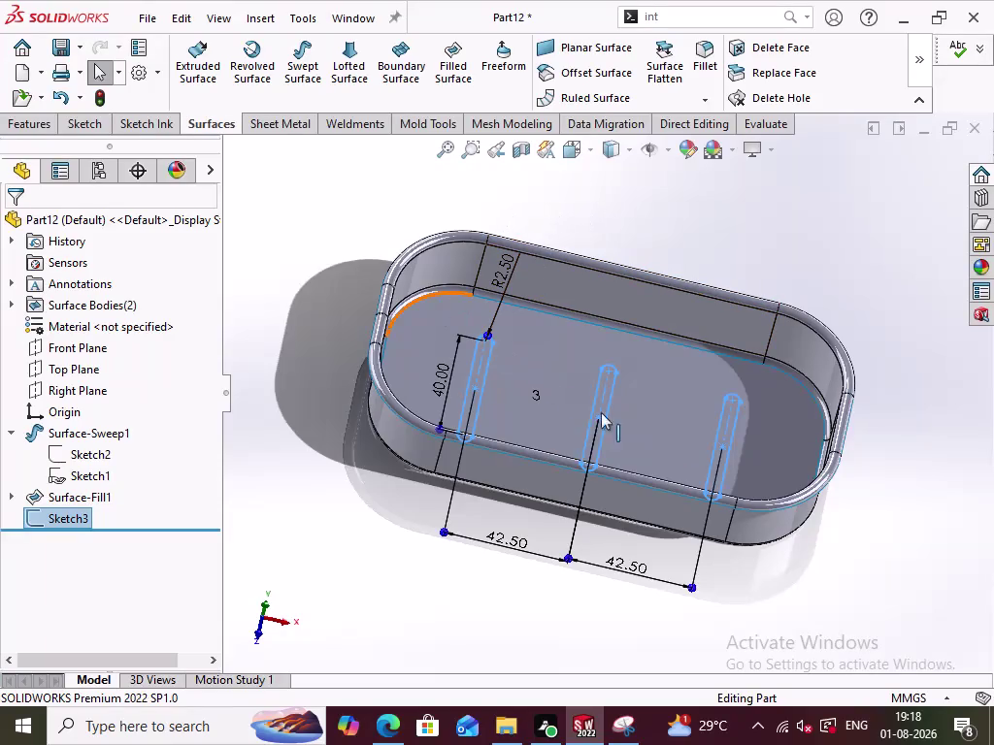
Knit the swept tray wall and the filled bottom into one surface.
click(922, 67)
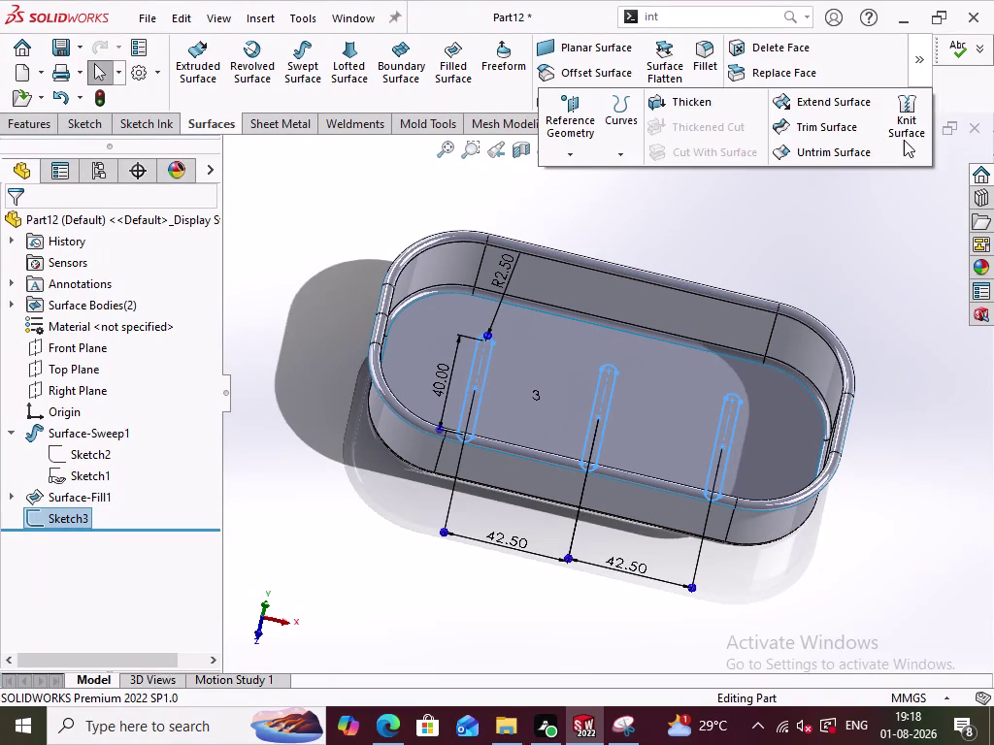
click(905, 134)
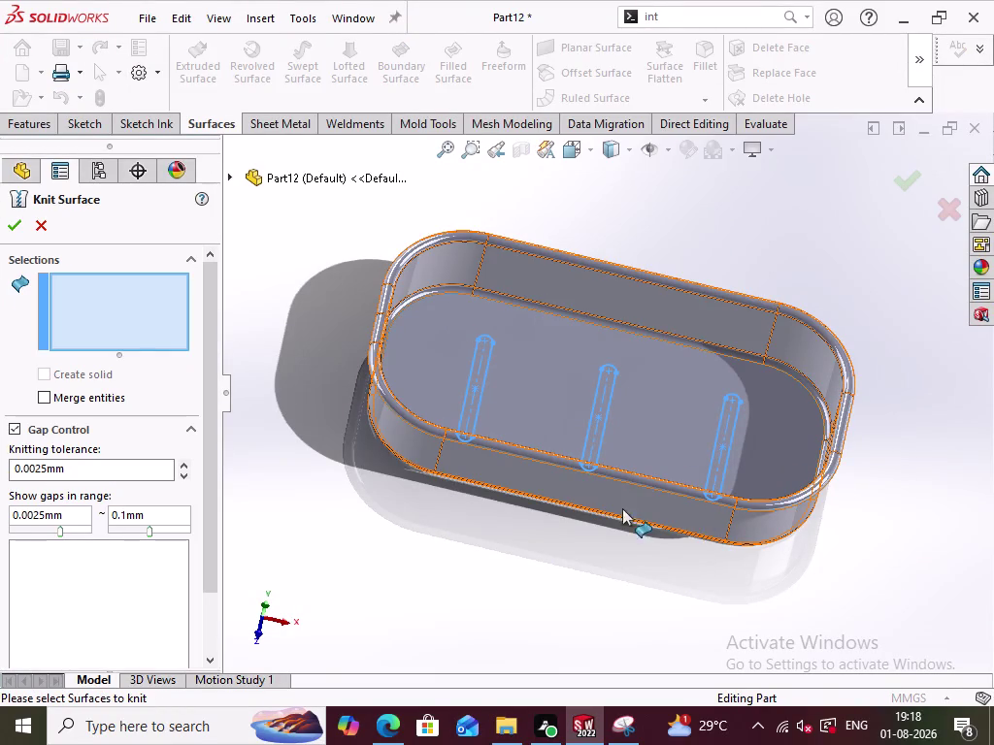
click(596, 501)
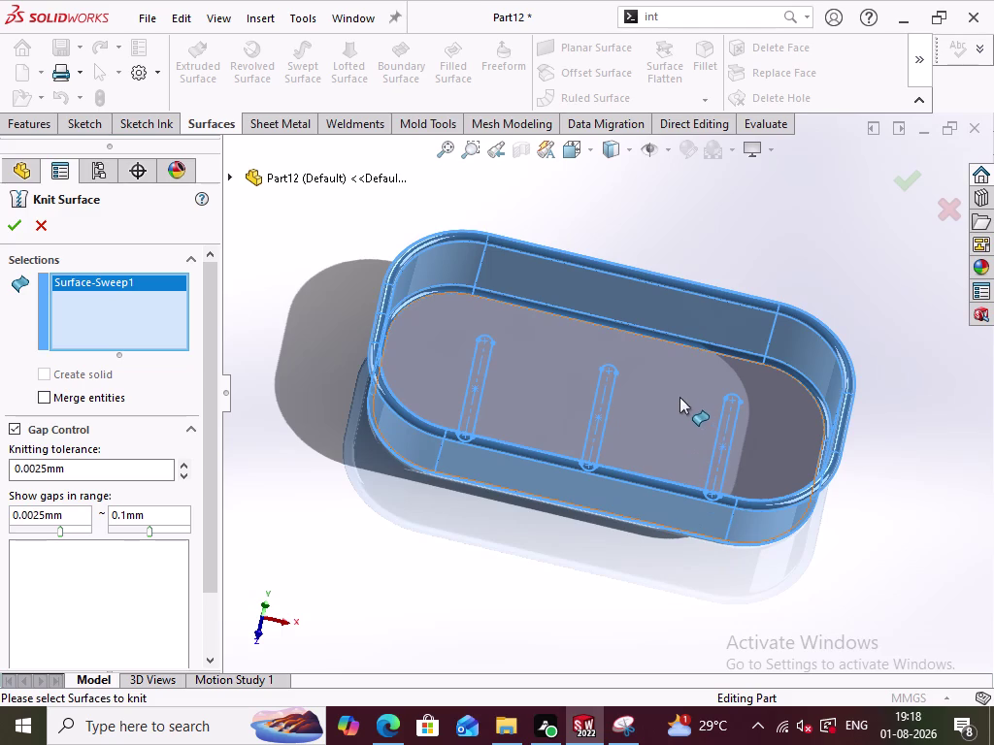
click(677, 397)
middle_drag(819, 533, 788, 459)
scroll(up, 3)
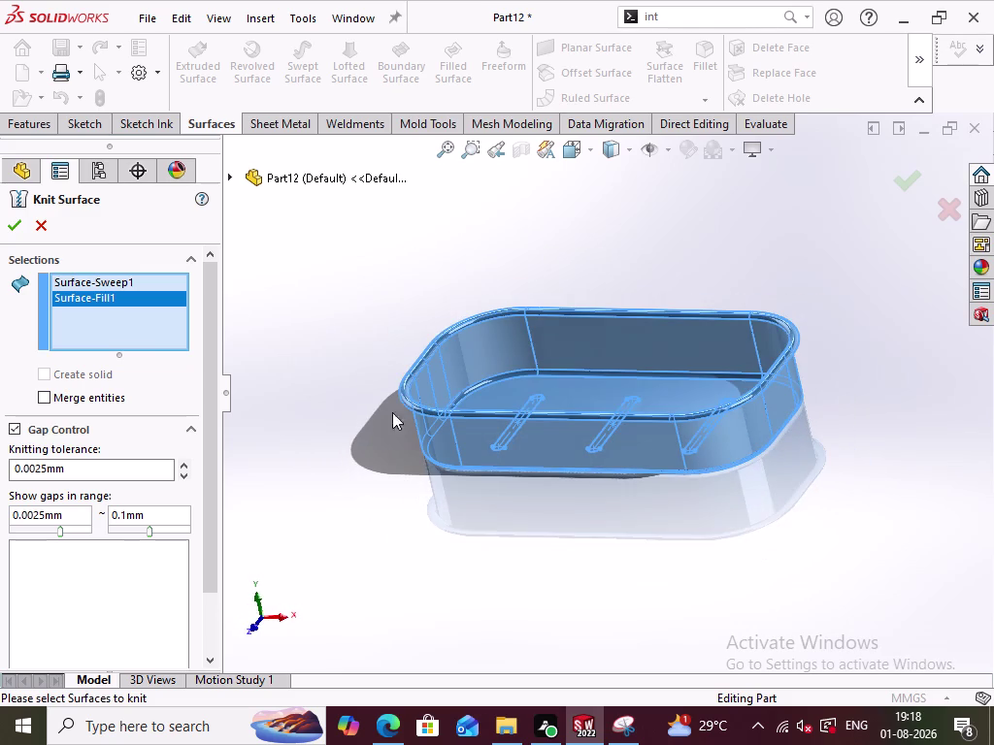
click(14, 230)
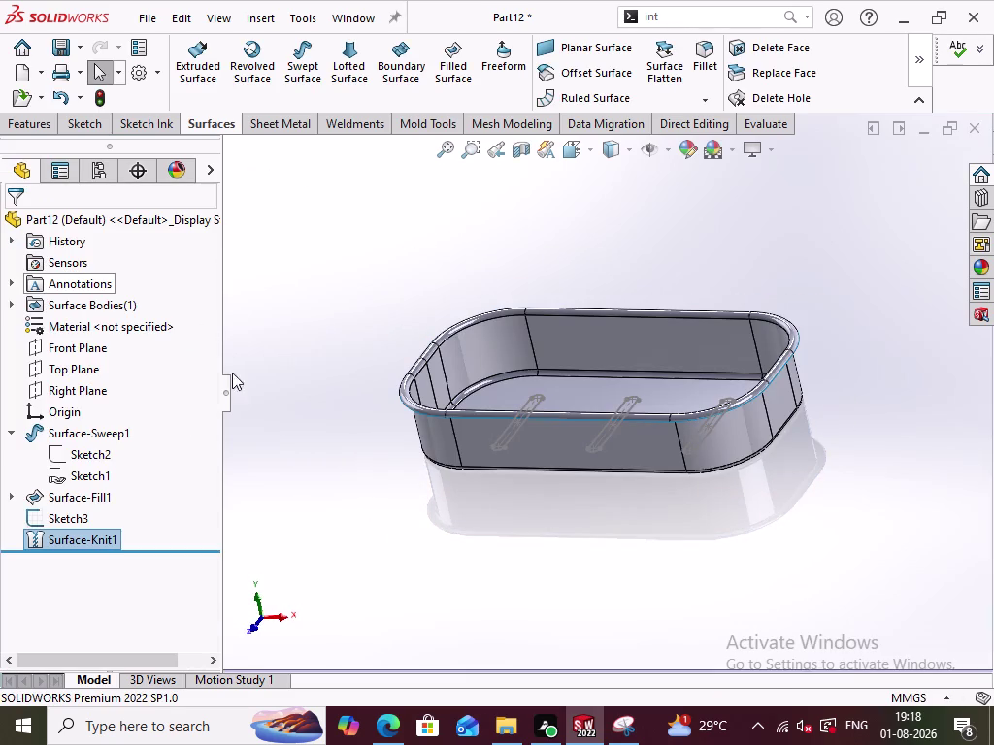
Pick the tray bottom edge, knitted surface and slot sketch, then bring up Untrim Surface.
click(242, 402)
middle_drag(303, 422, 338, 537)
click(925, 67)
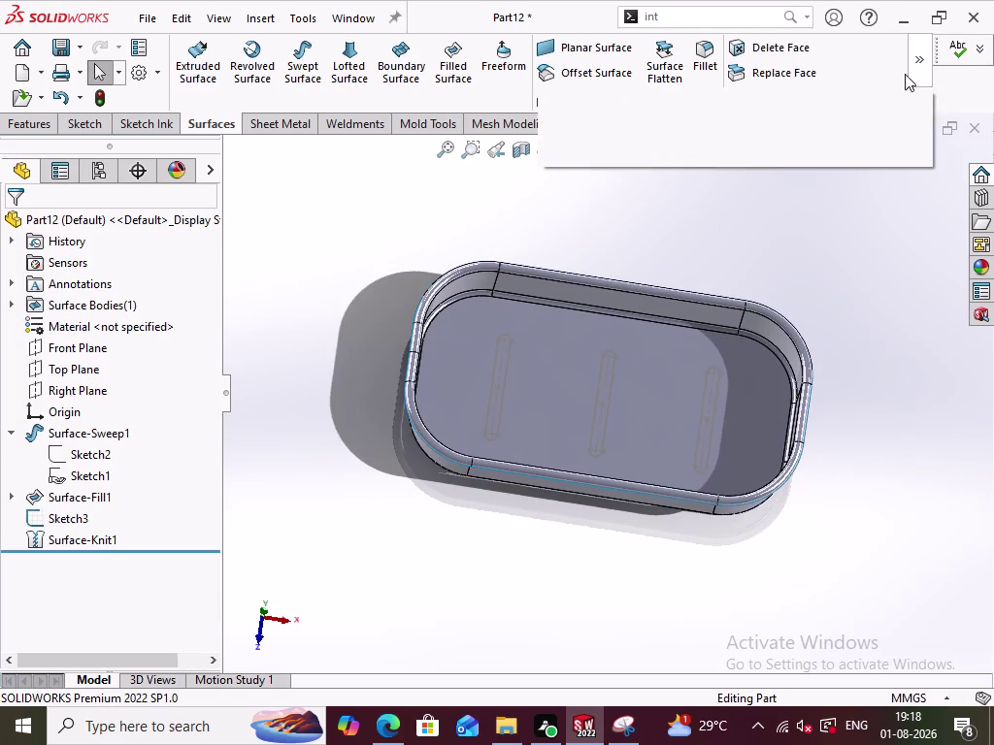
click(797, 211)
click(716, 390)
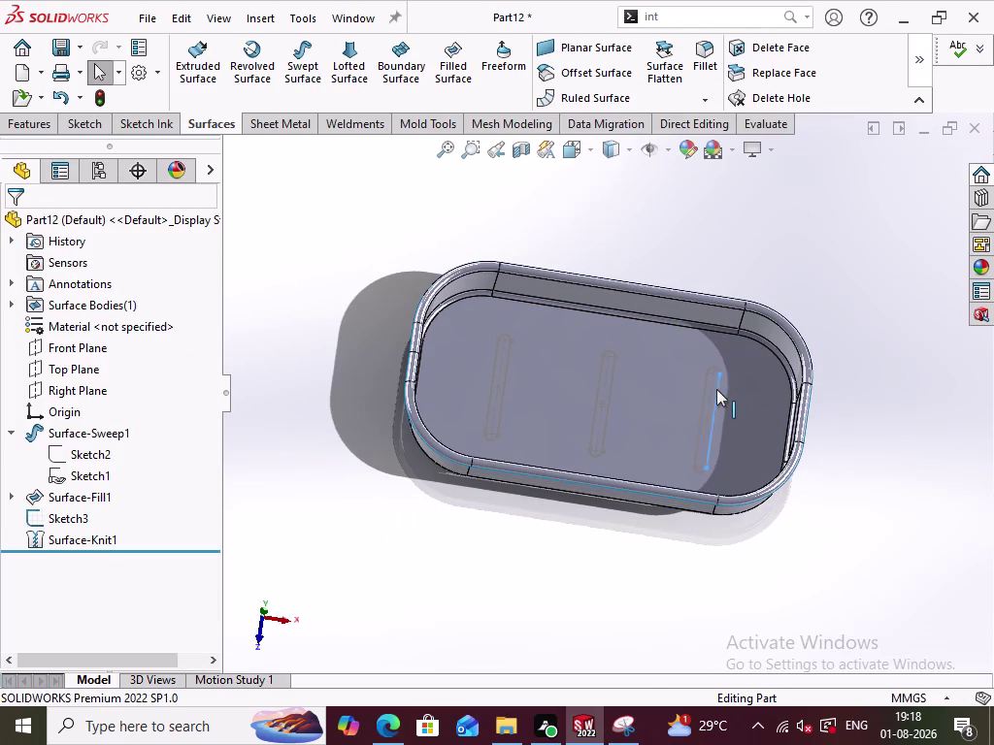
click(812, 179)
drag(848, 467, 422, 339)
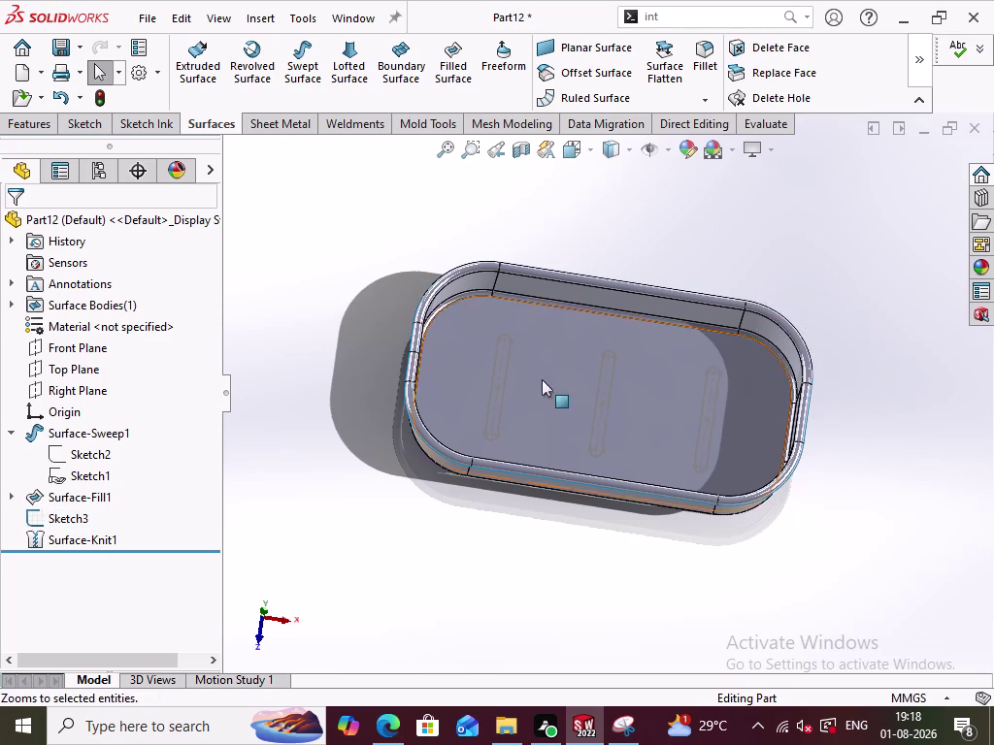
drag(817, 572, 346, 221)
click(816, 287)
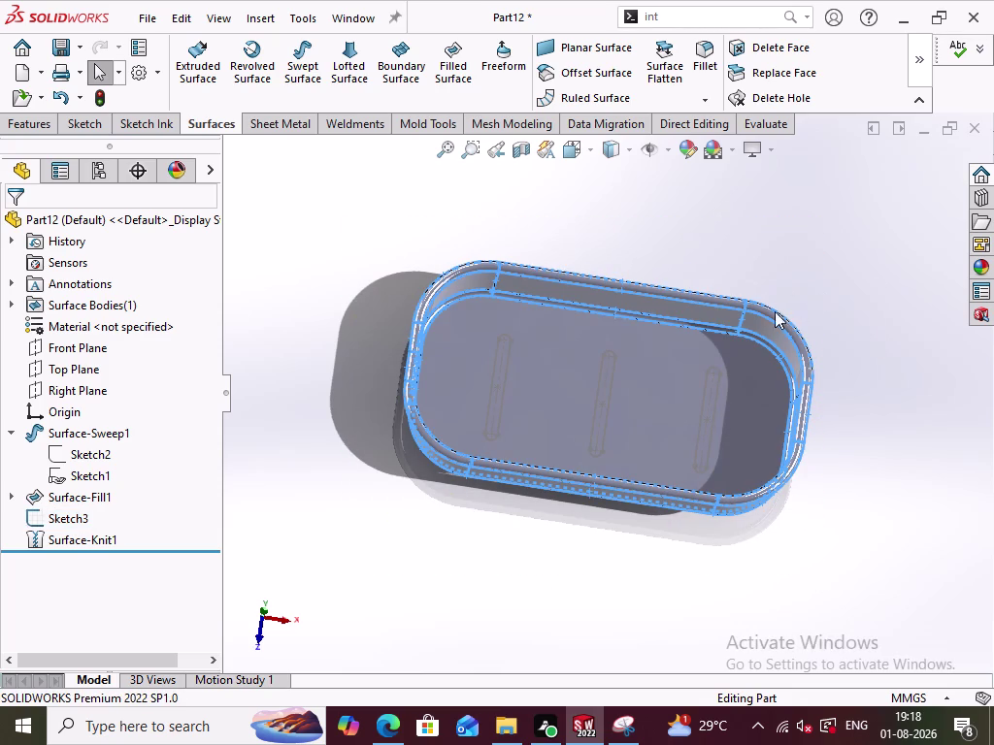
click(71, 514)
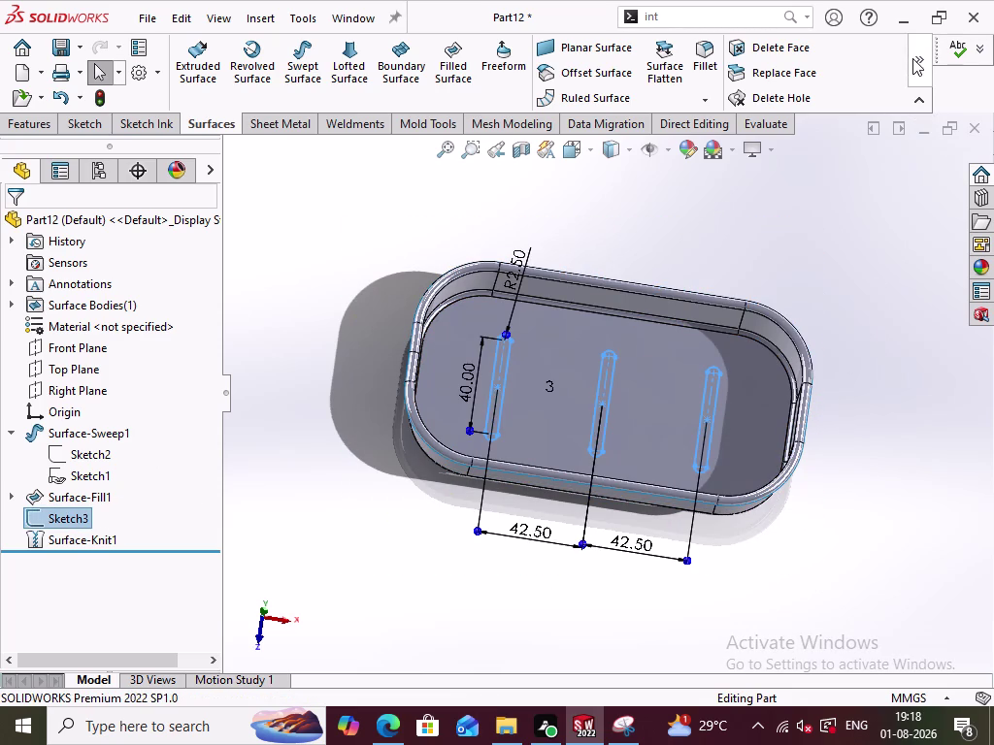
click(913, 58)
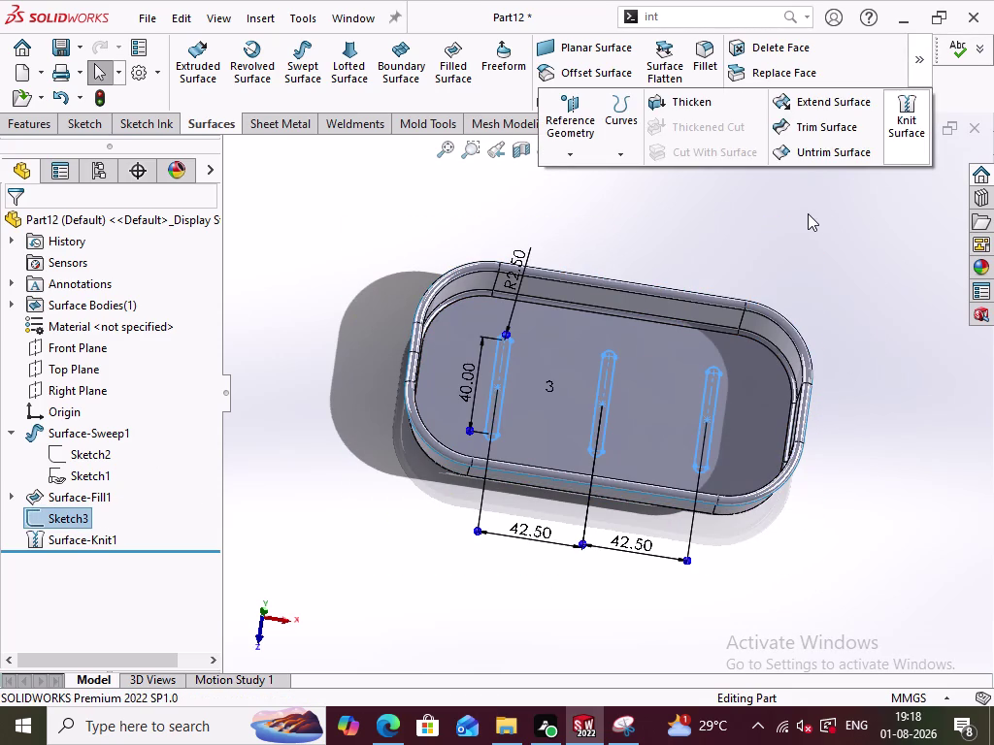
click(830, 156)
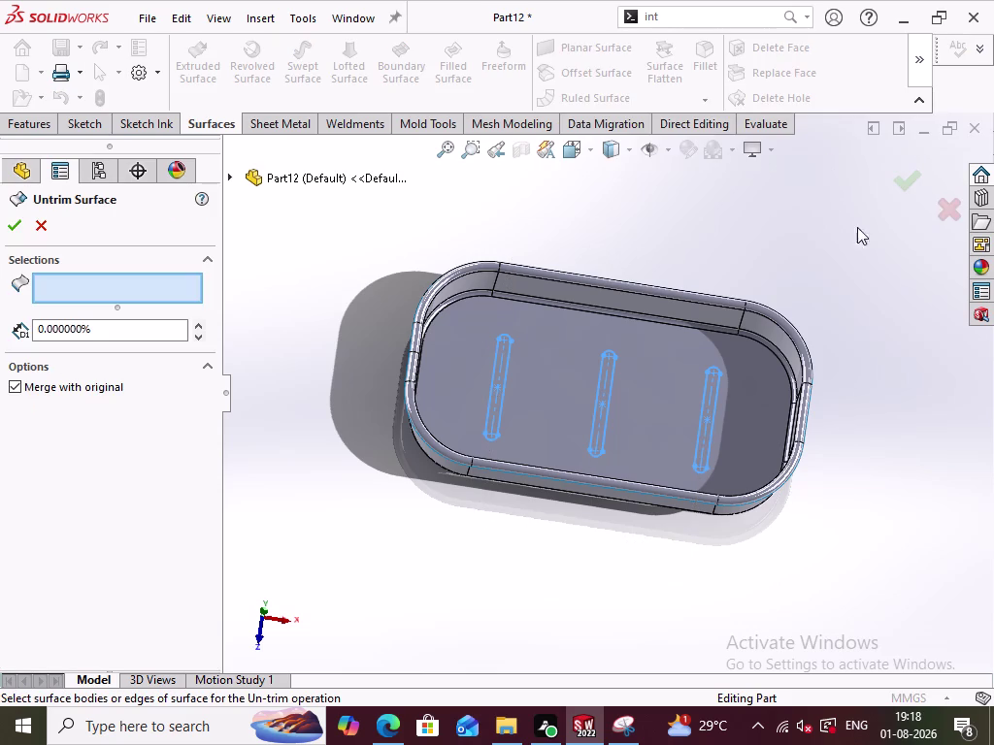
Pick the tray bottom face for untrimming, then cancel Untrim Surface.
middle_drag(842, 425, 802, 472)
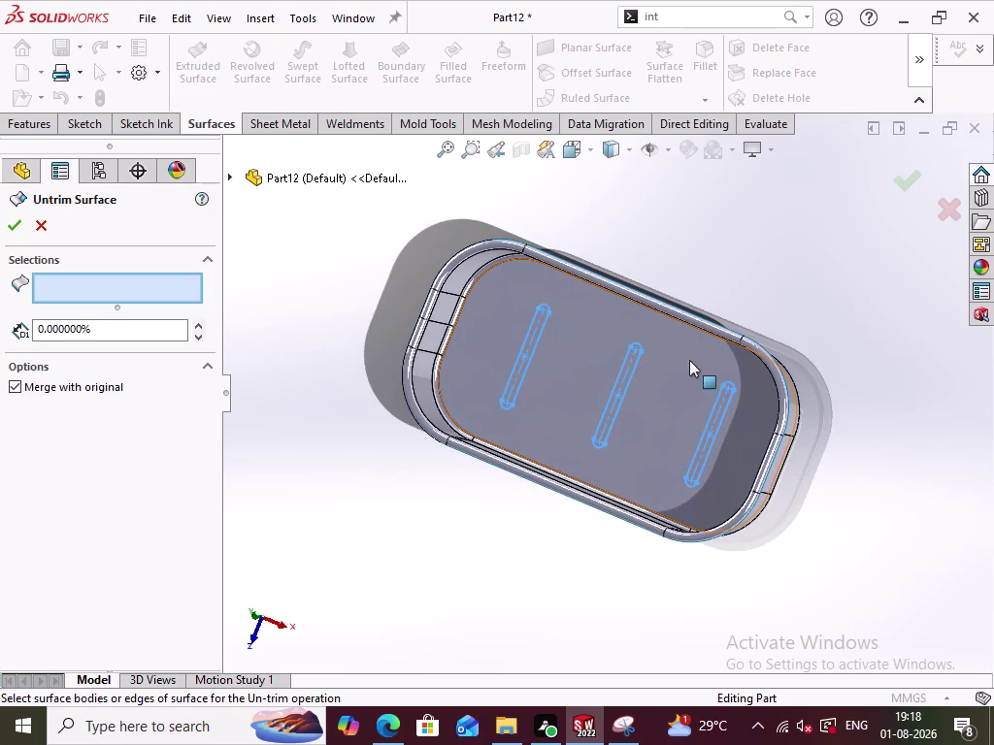
click(669, 375)
middle_drag(874, 381, 652, 377)
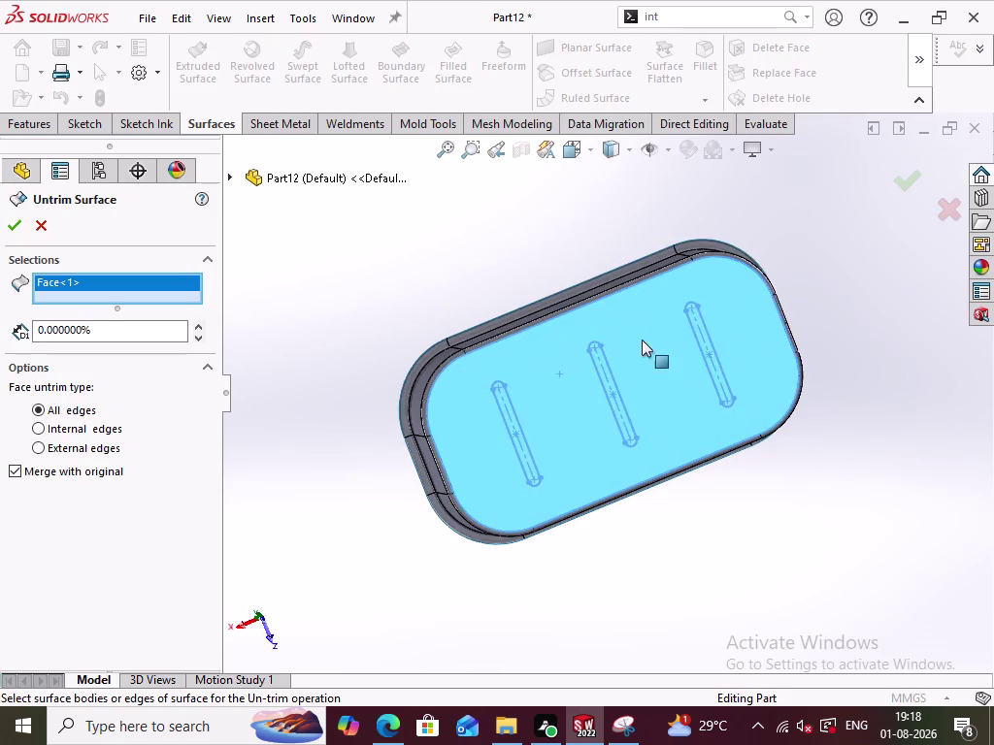
middle_drag(647, 316, 873, 322)
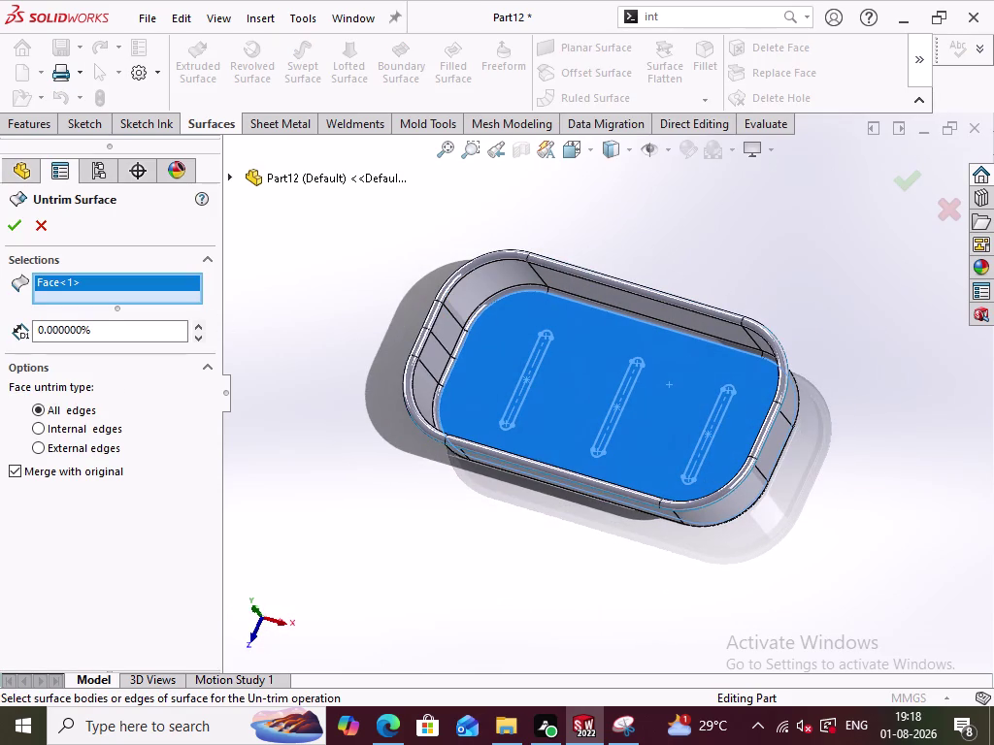
click(38, 216)
Delete the Surface-Knit1 feature from the FeatureManager tree.
click(349, 423)
middle_drag(354, 428, 366, 394)
scroll(up, 3)
right_click(93, 540)
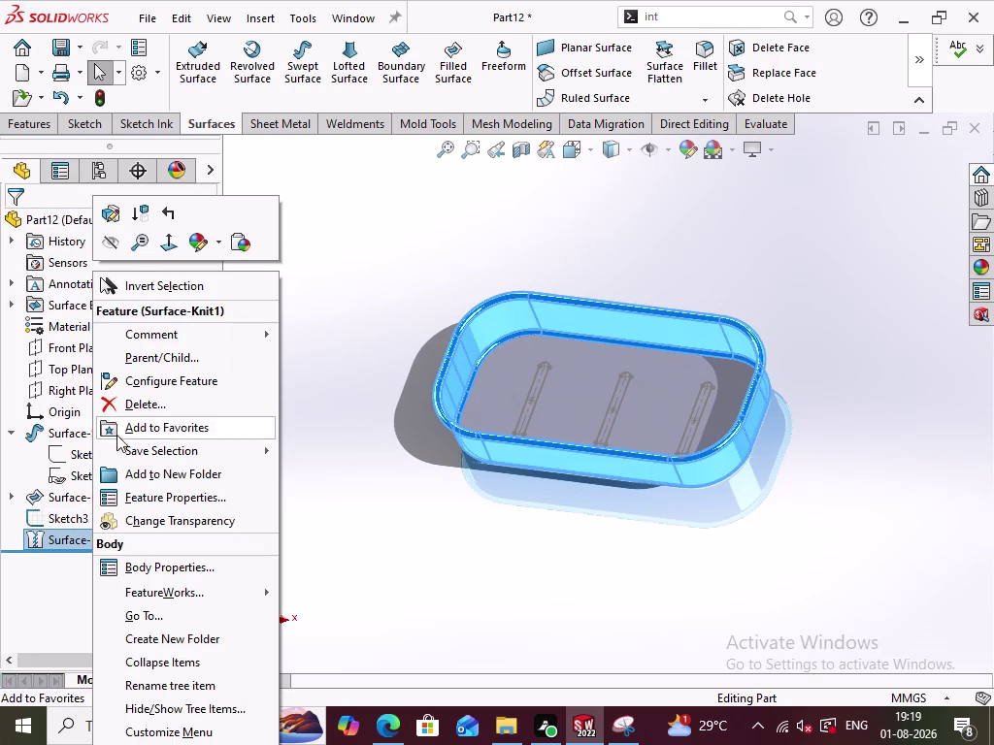
click(152, 404)
Confirm the knit deletion and inspect the two separate tray surfaces.
click(760, 176)
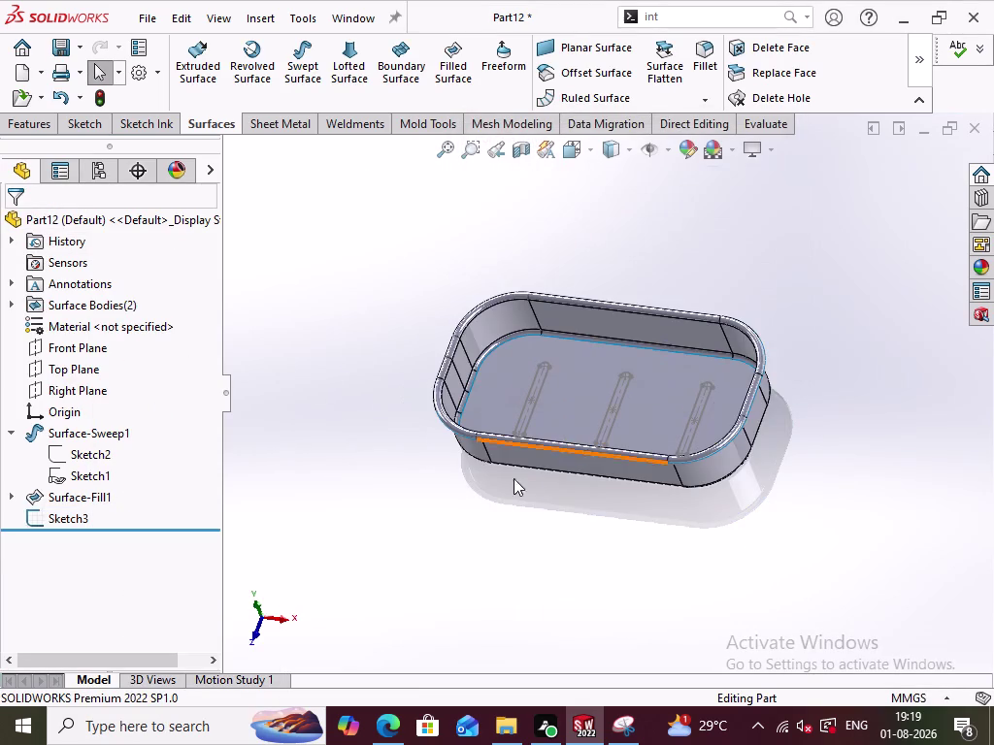
middle_drag(426, 543, 459, 551)
click(358, 492)
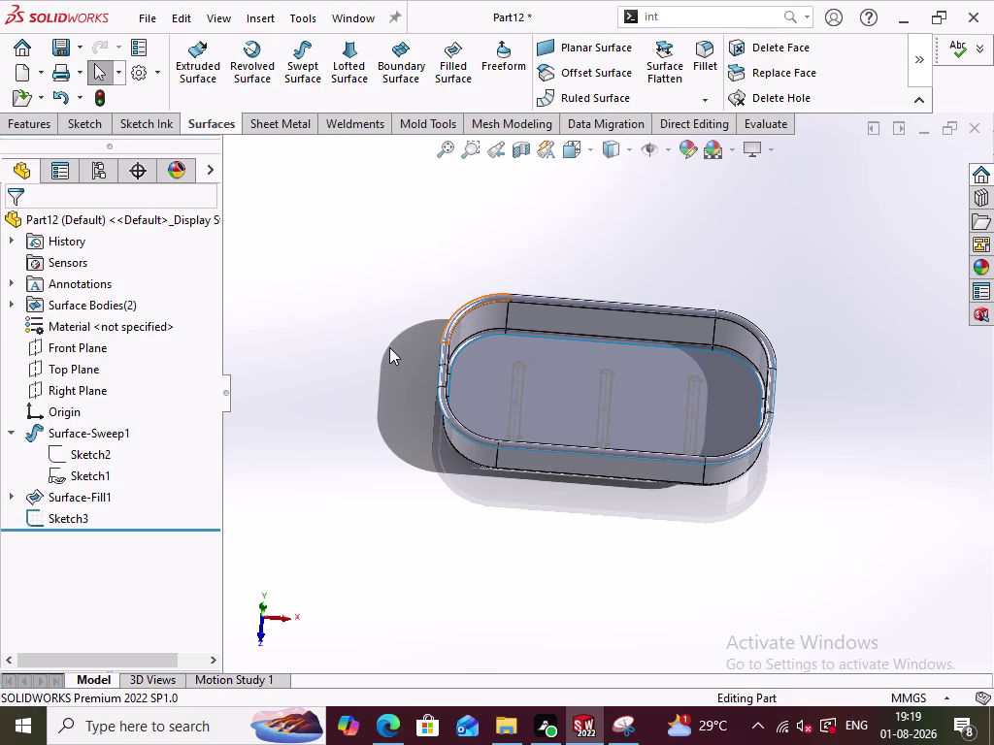
click(420, 500)
middle_drag(463, 497, 530, 470)
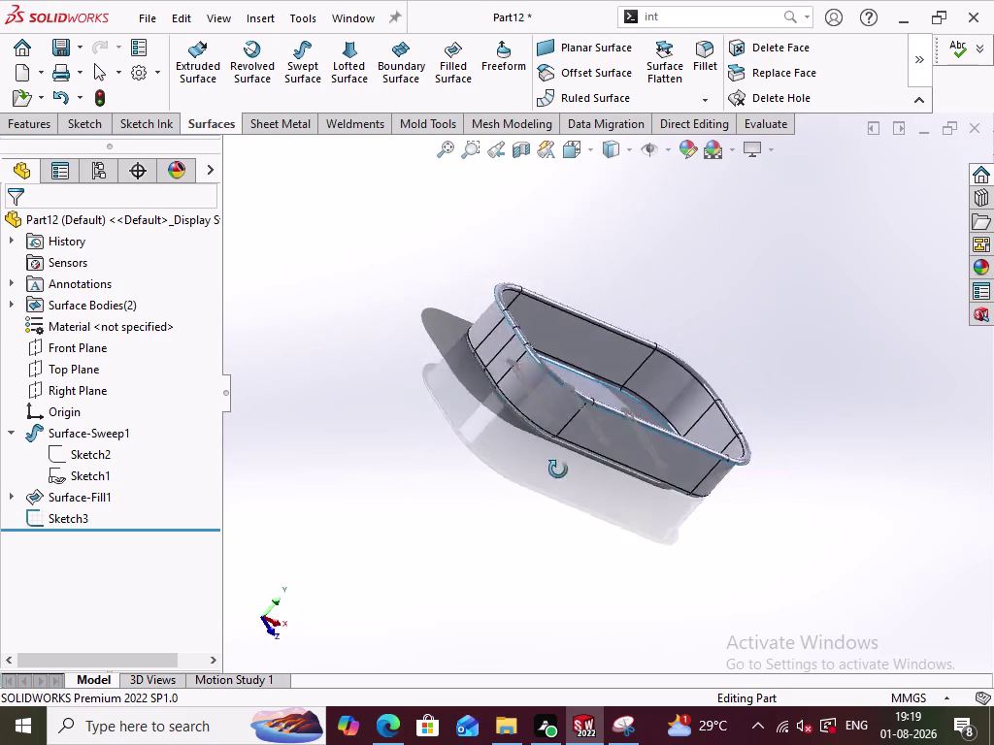
middle_drag(530, 470, 490, 510)
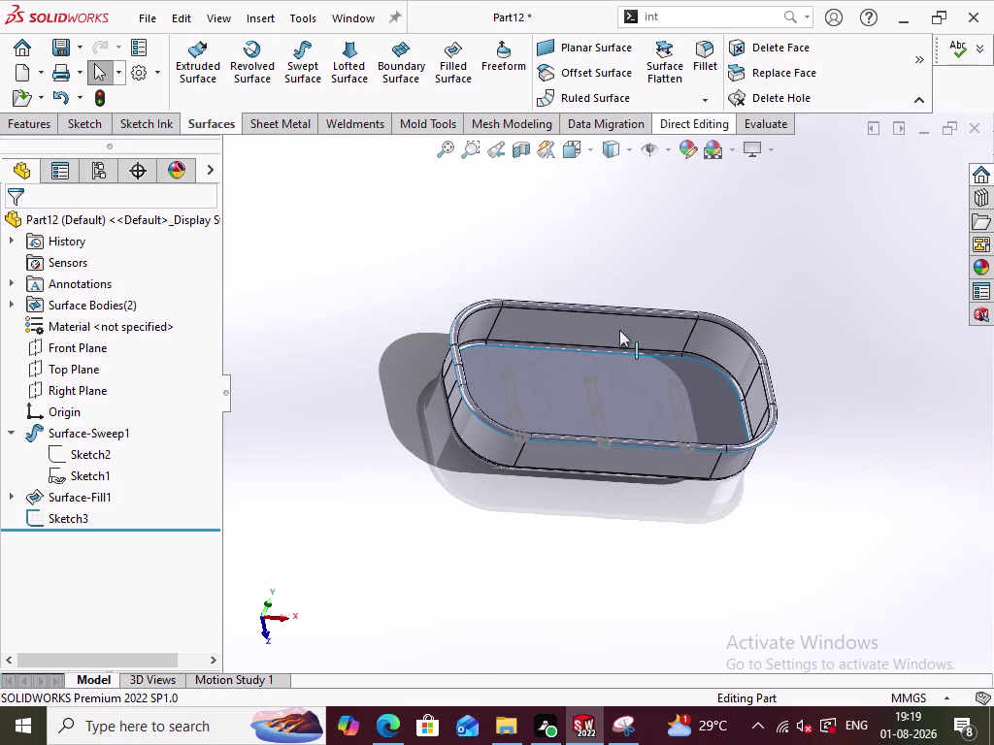
scroll(down, 3)
middle_drag(605, 363, 591, 385)
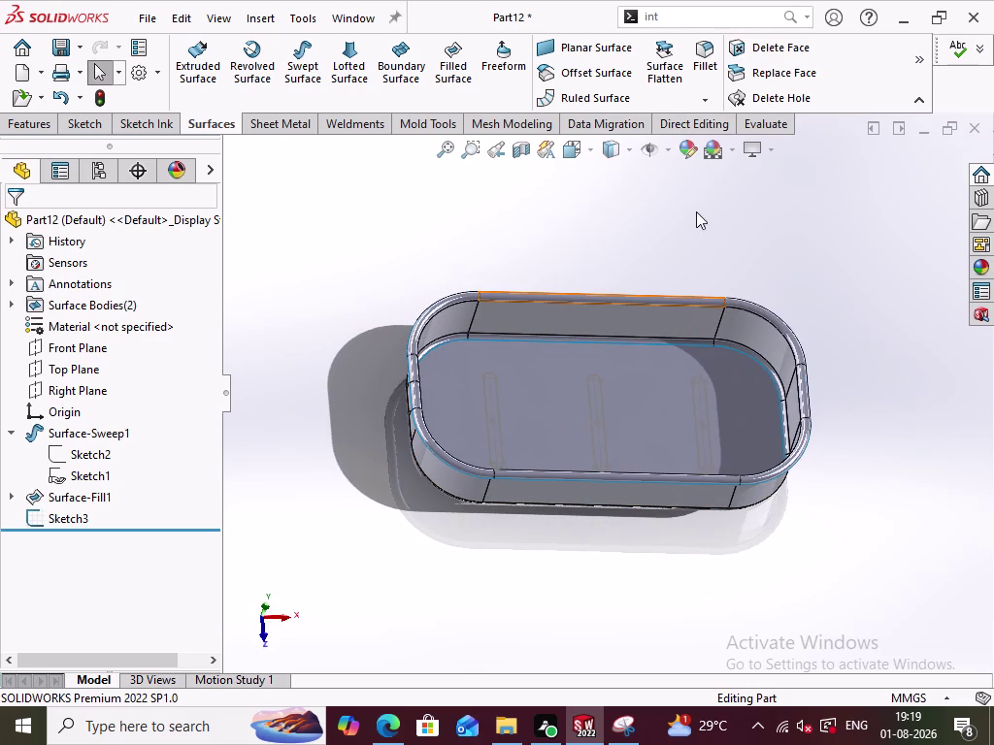
Undo the deletion with Ctrl+Z to restore Surface-Knit1.
double_click(922, 56)
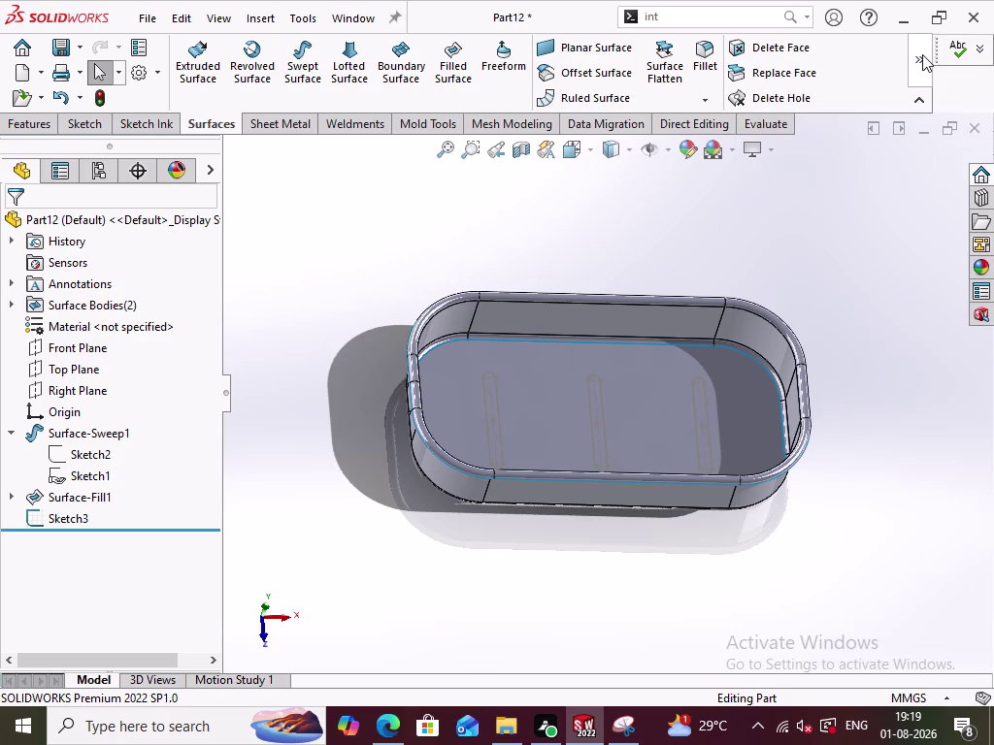
double_click(923, 54)
click(916, 96)
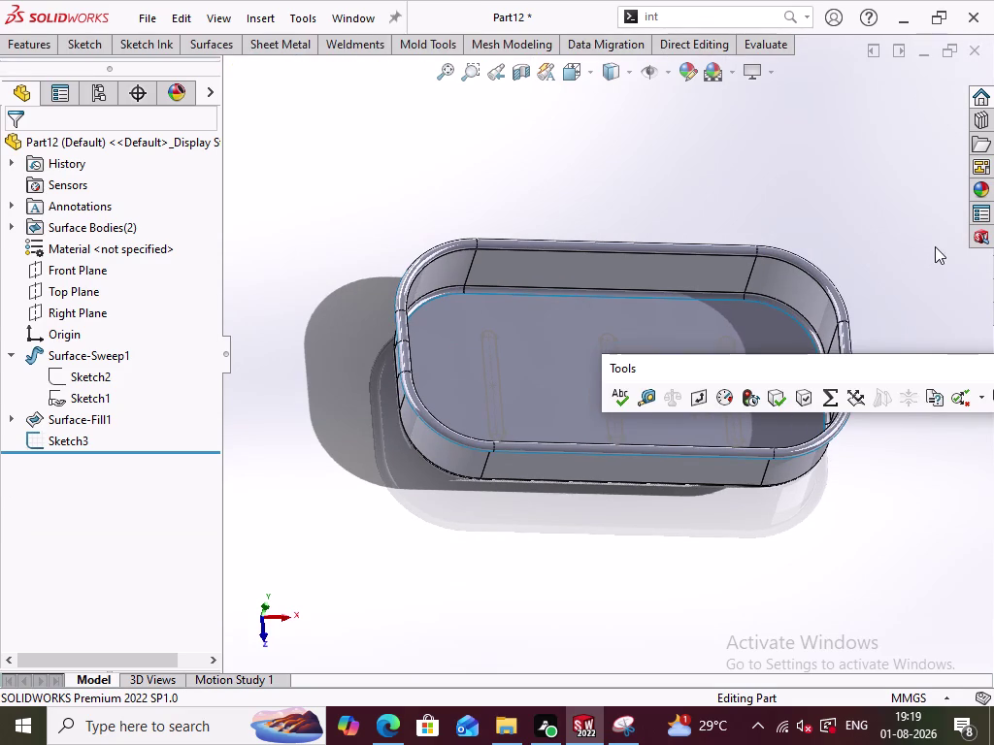
key(ctrl+z)
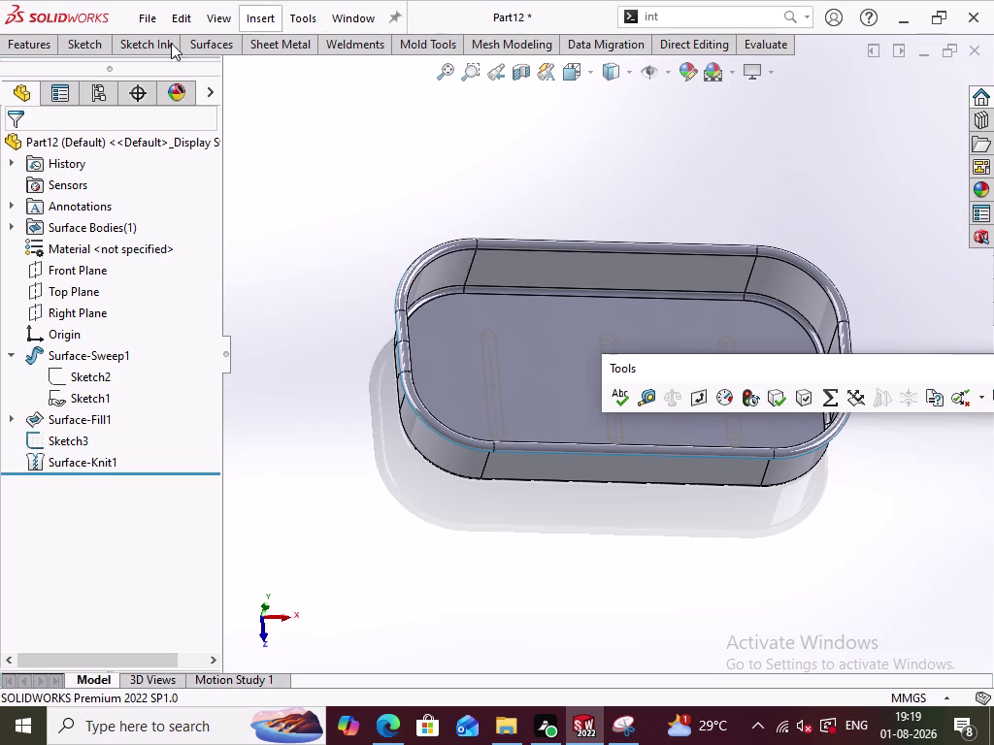
click(200, 42)
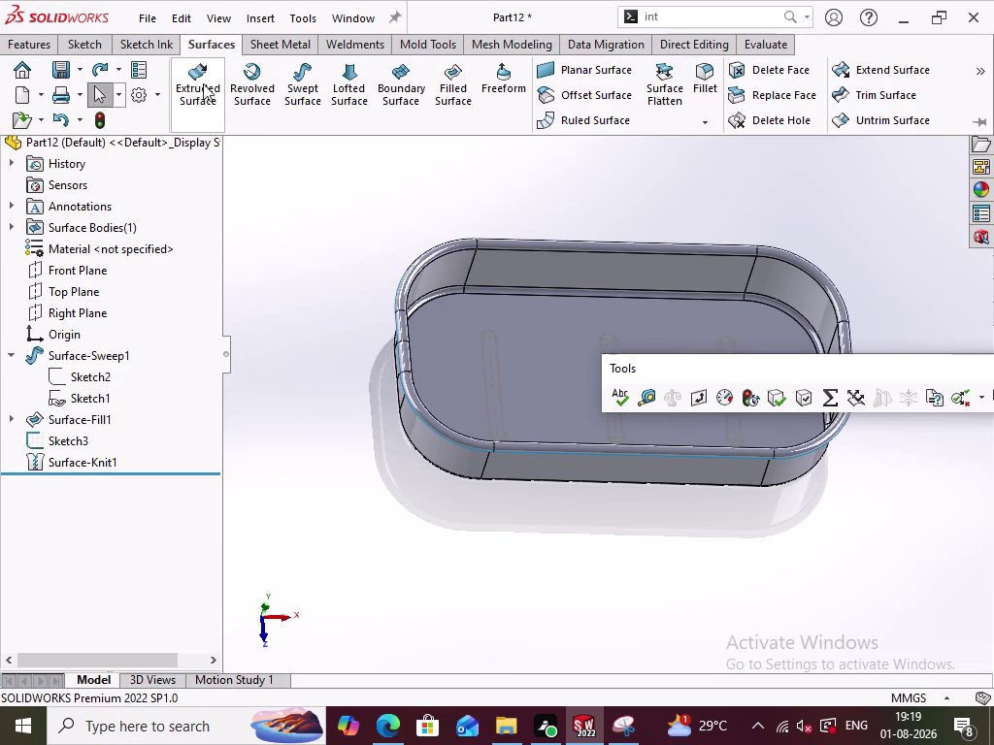
Start a second Knit Surface on the knitted tray, then cancel it unchanged.
click(982, 62)
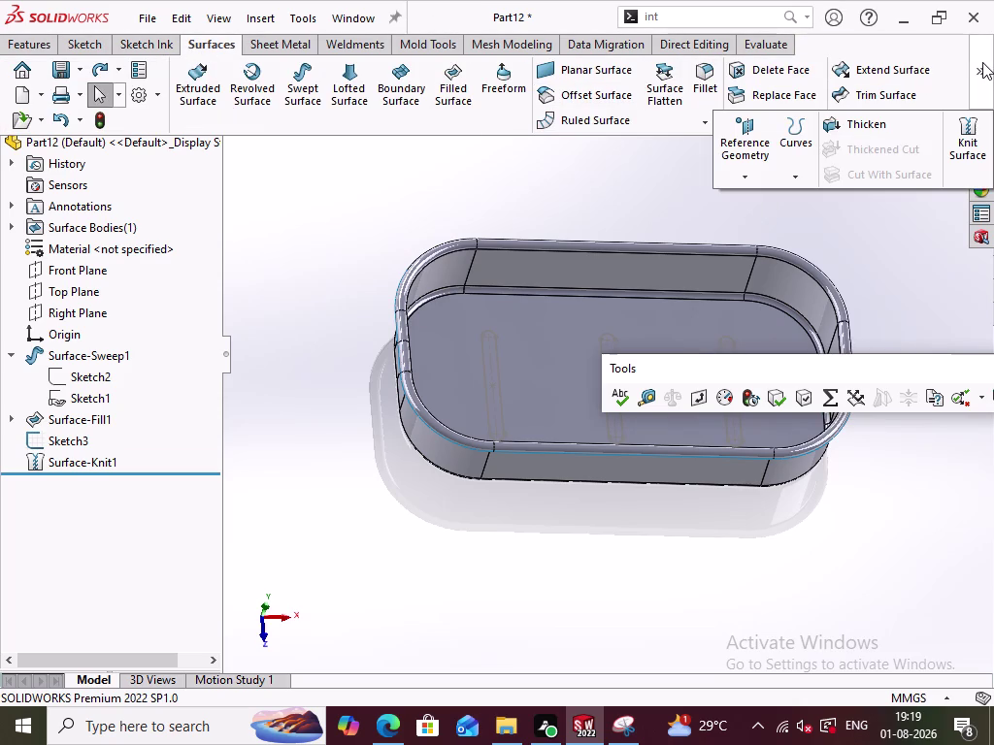
click(958, 140)
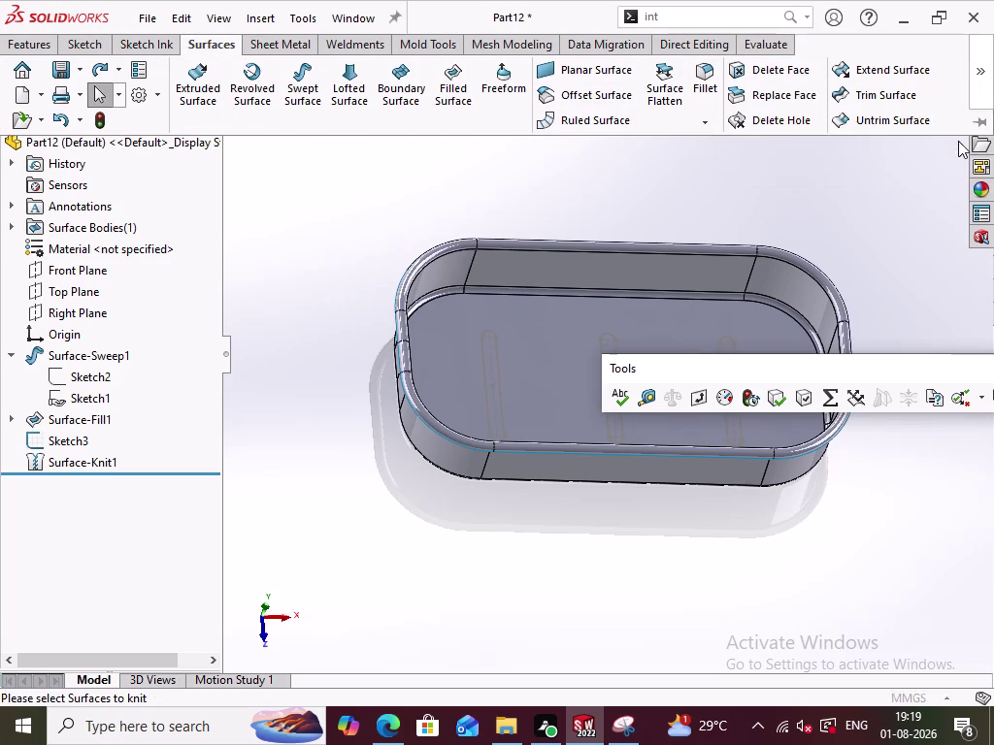
scroll(down, 3)
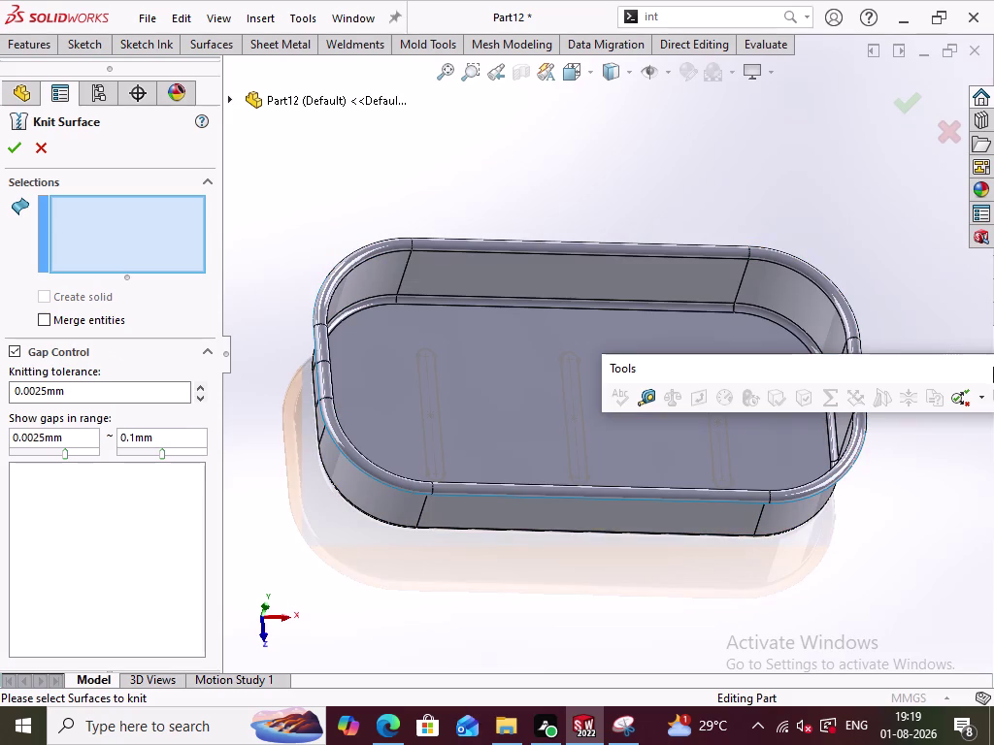
middle_drag(718, 324, 699, 269)
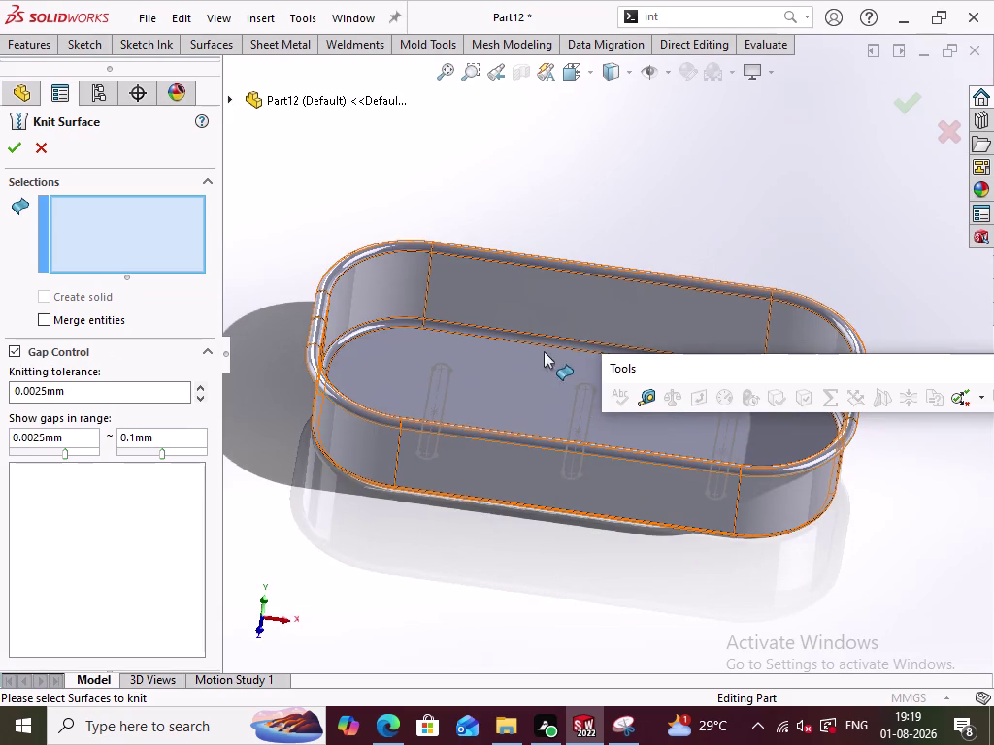
click(544, 351)
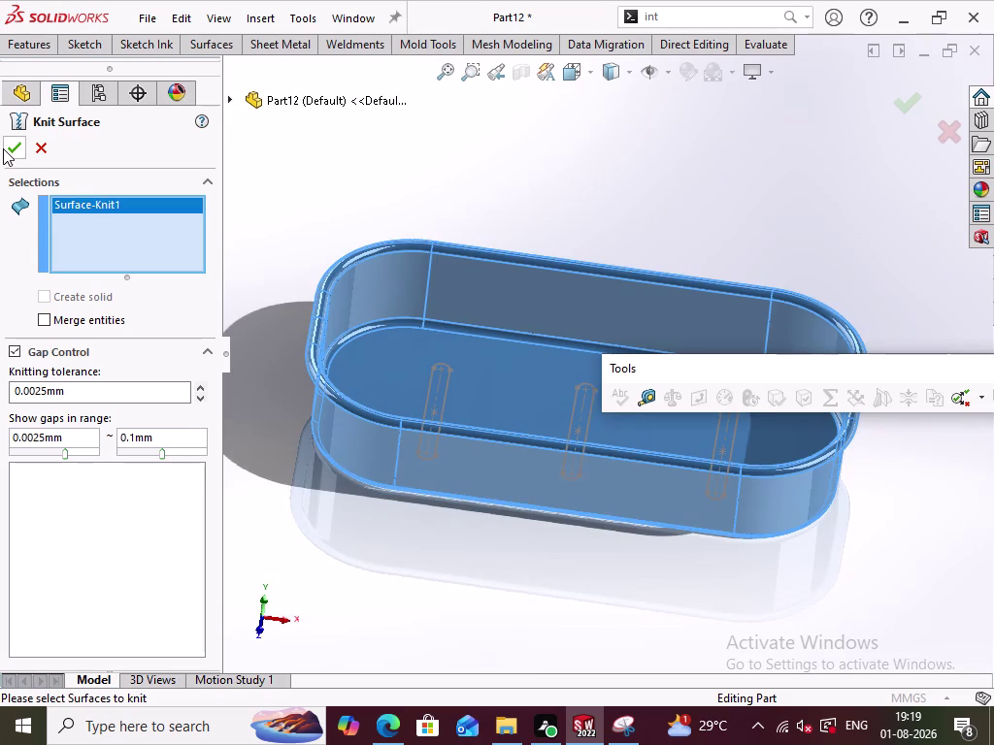
click(4, 147)
click(40, 150)
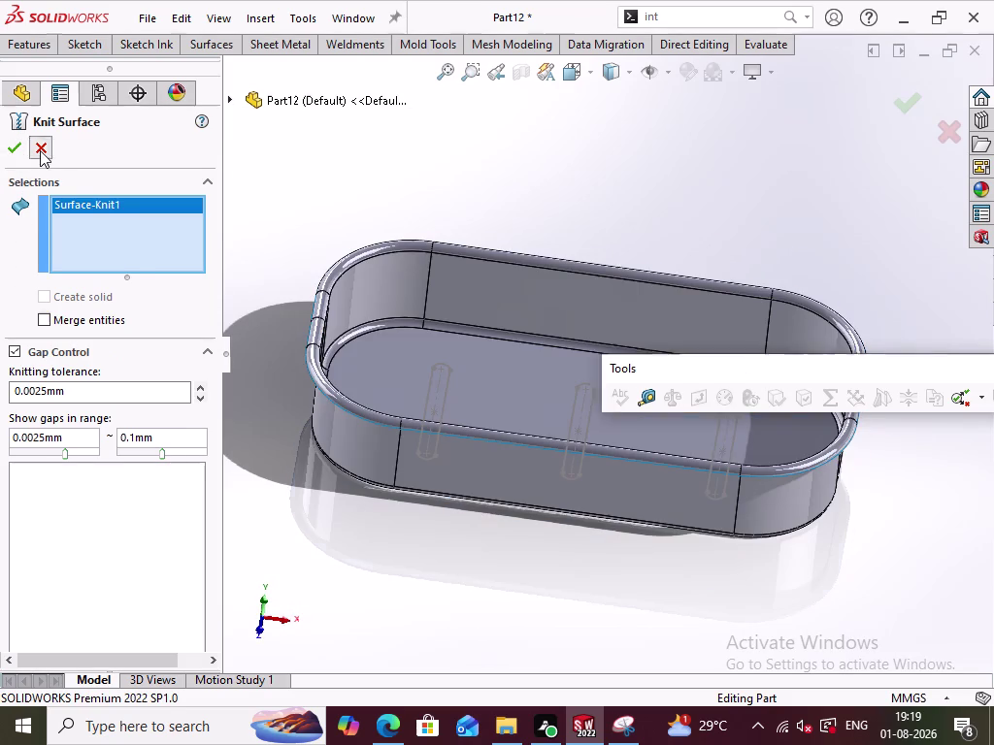
middle_drag(512, 199, 514, 253)
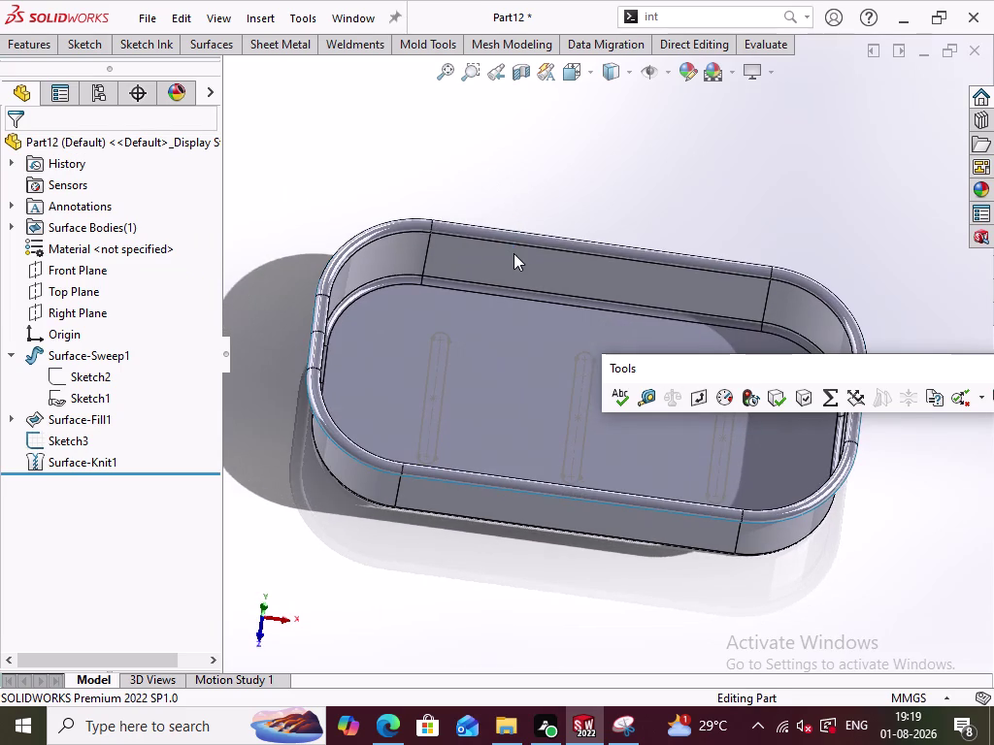
click(196, 44)
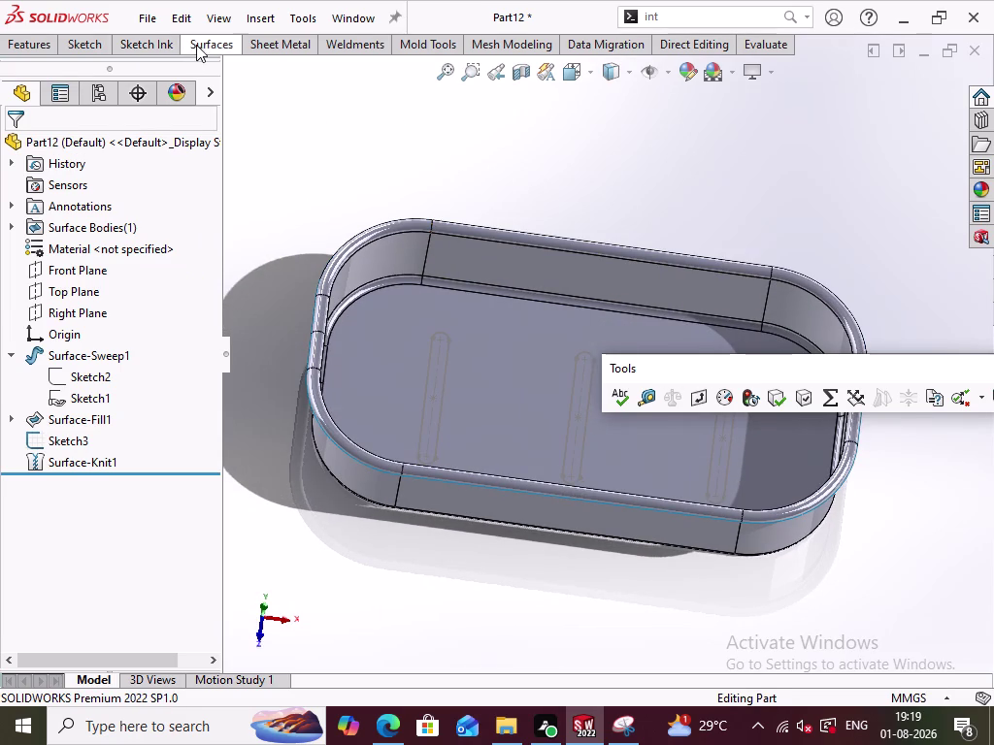
scroll(down, 3)
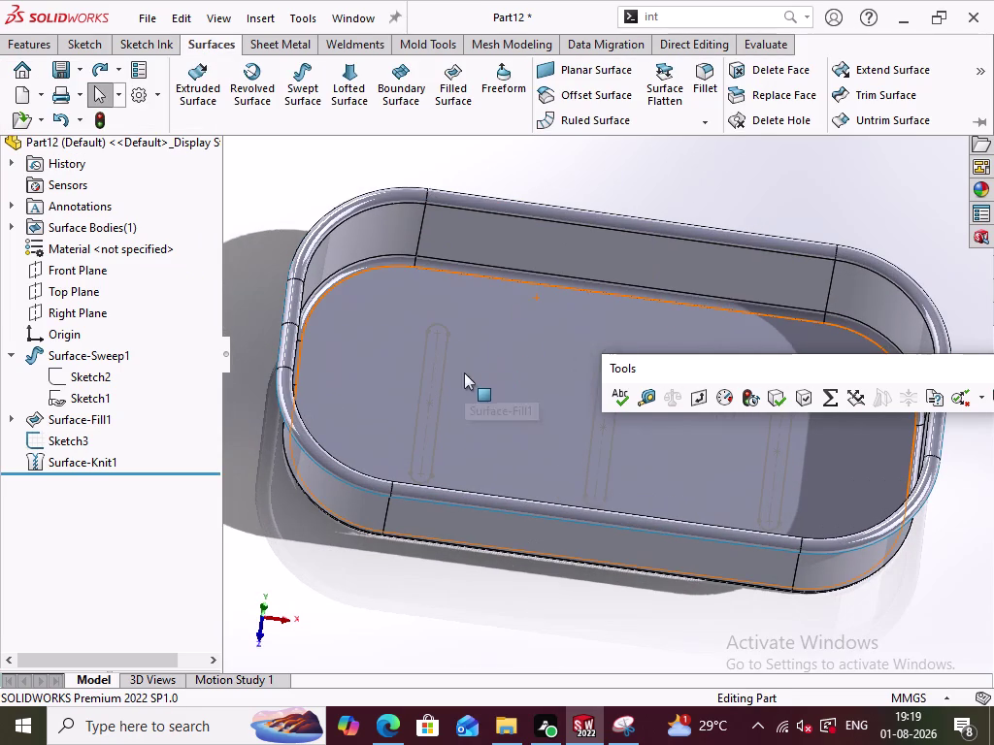
click(780, 121)
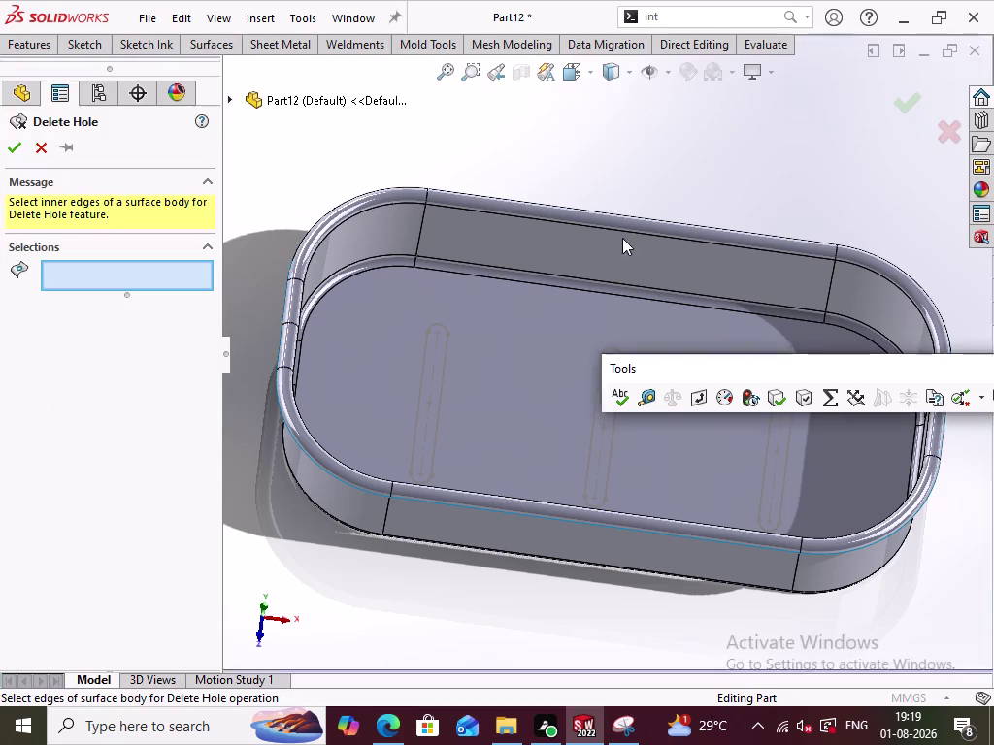
click(441, 376)
click(440, 380)
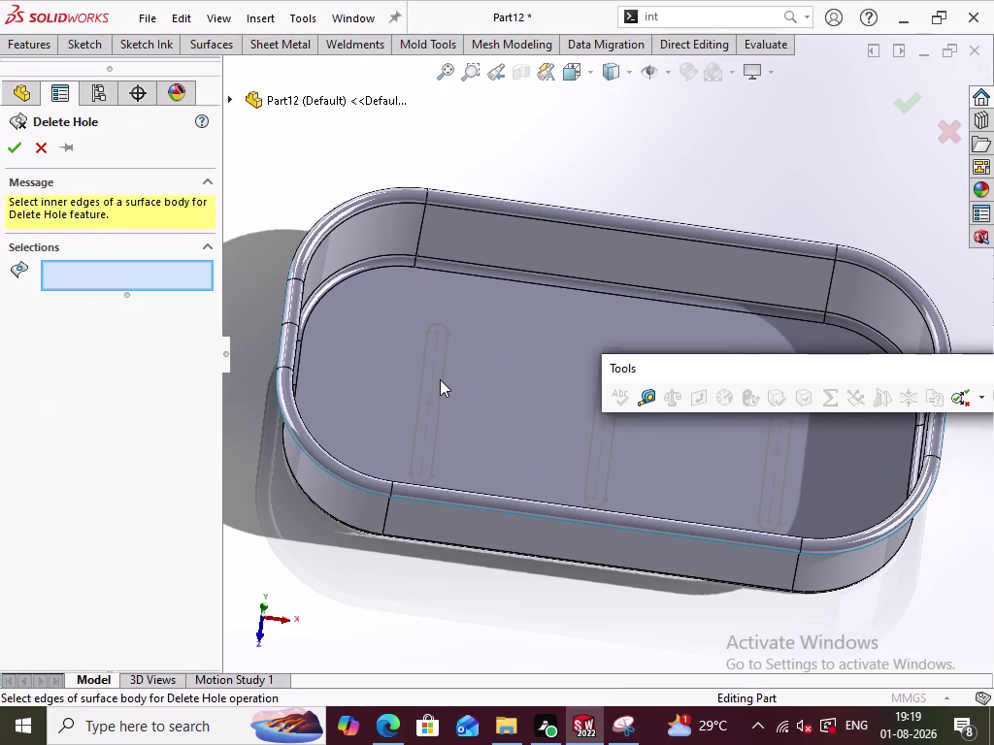
click(435, 383)
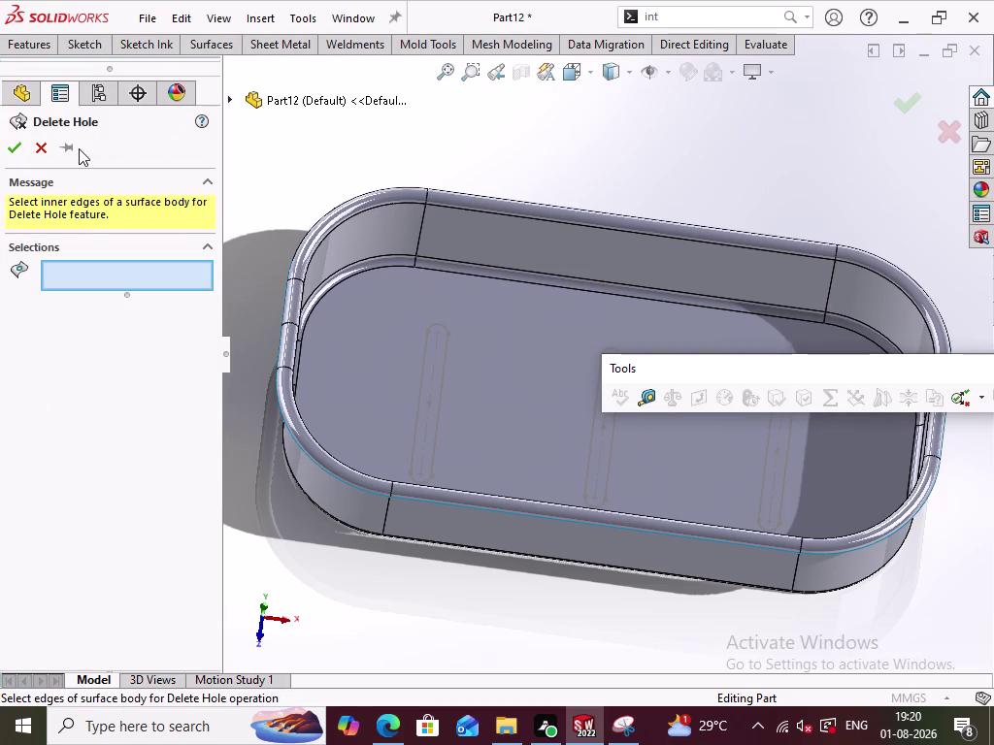
click(44, 146)
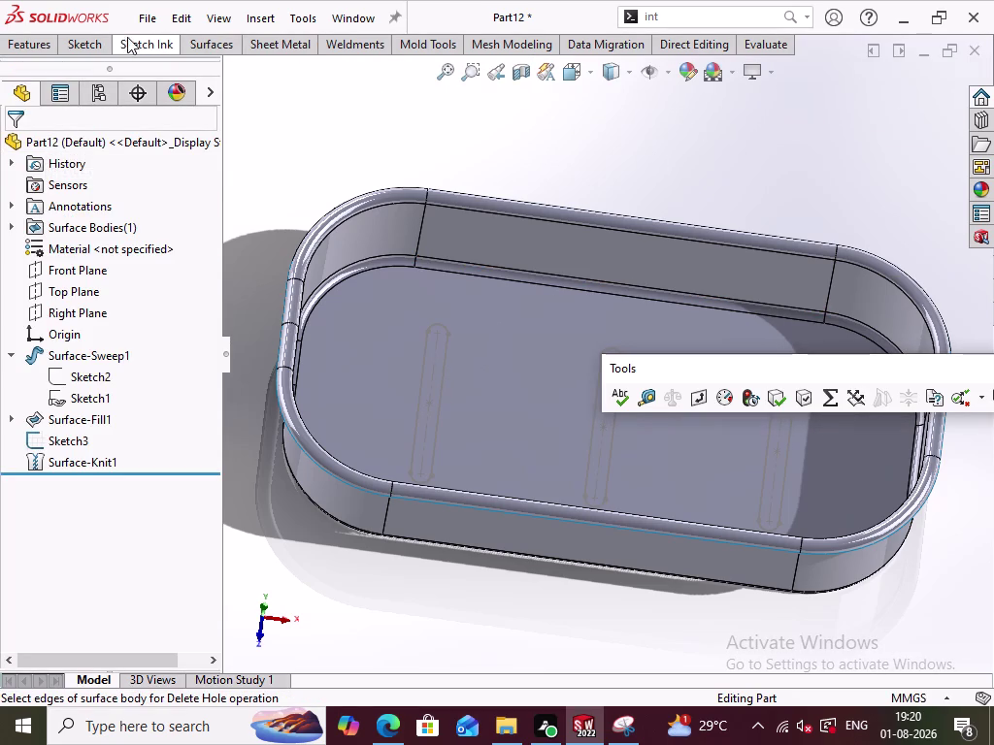
click(200, 48)
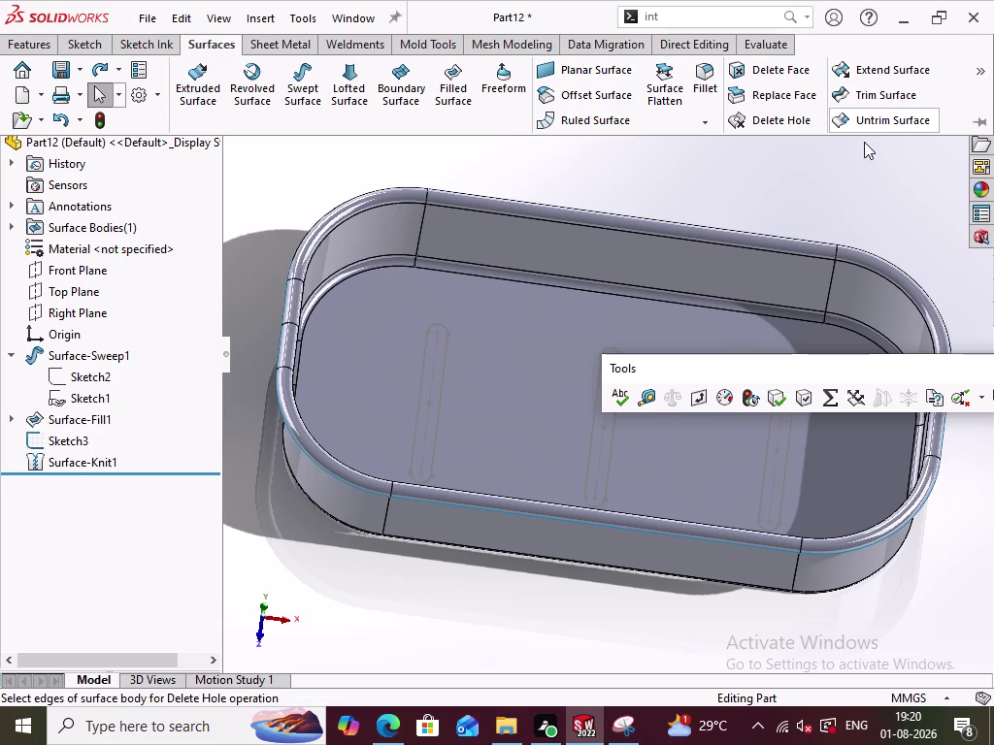
click(895, 104)
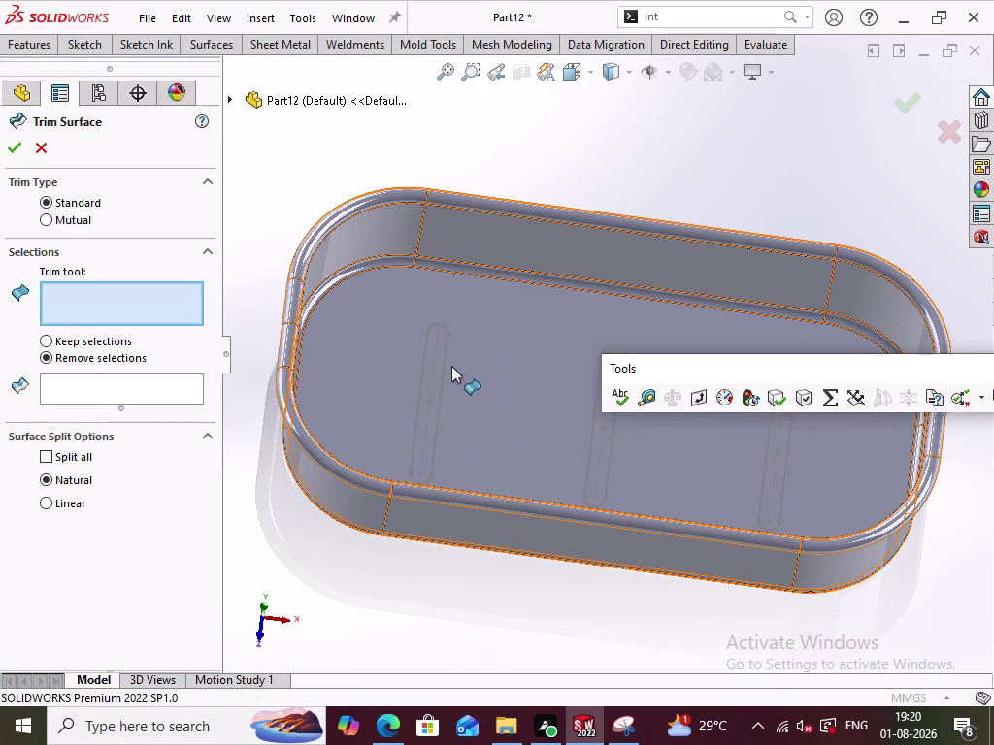
click(436, 377)
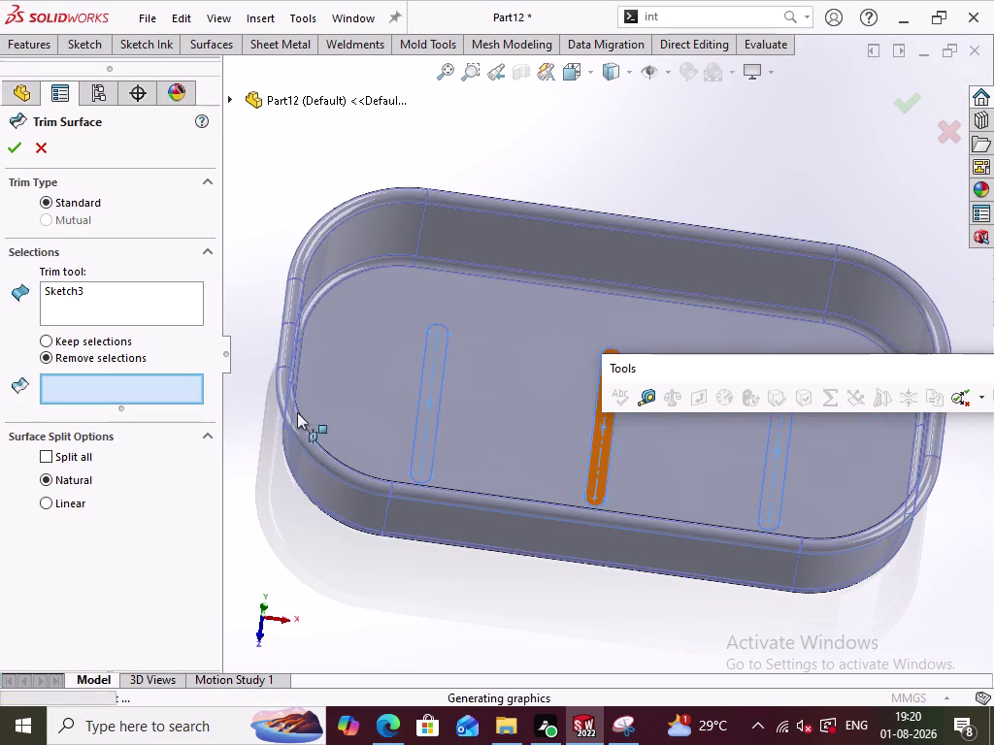
click(11, 158)
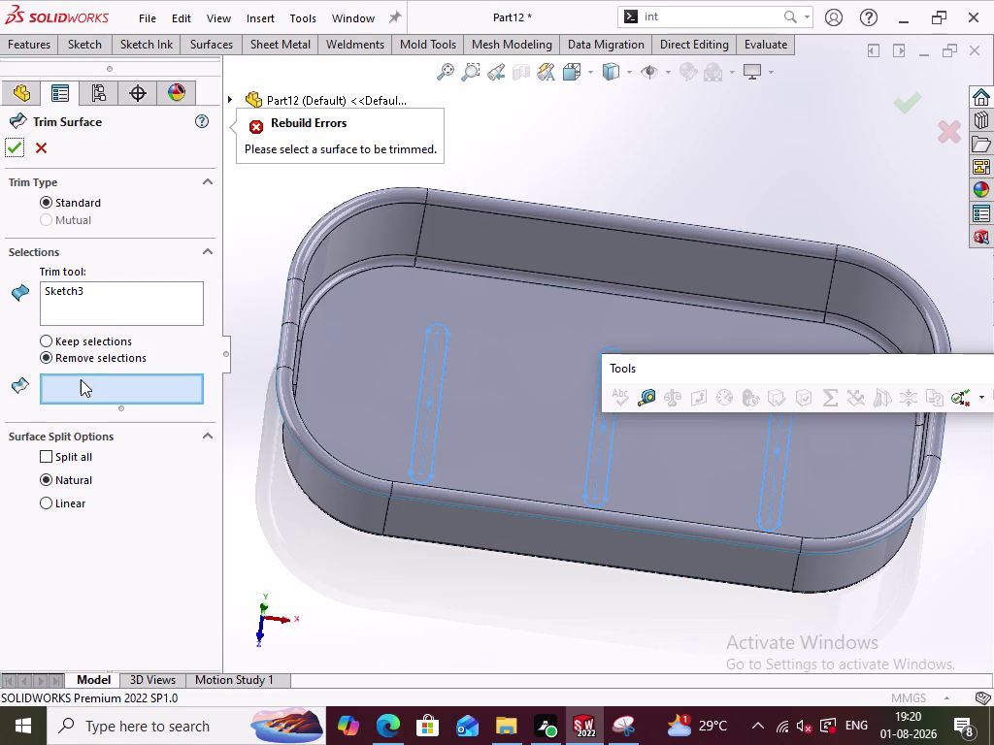
click(46, 336)
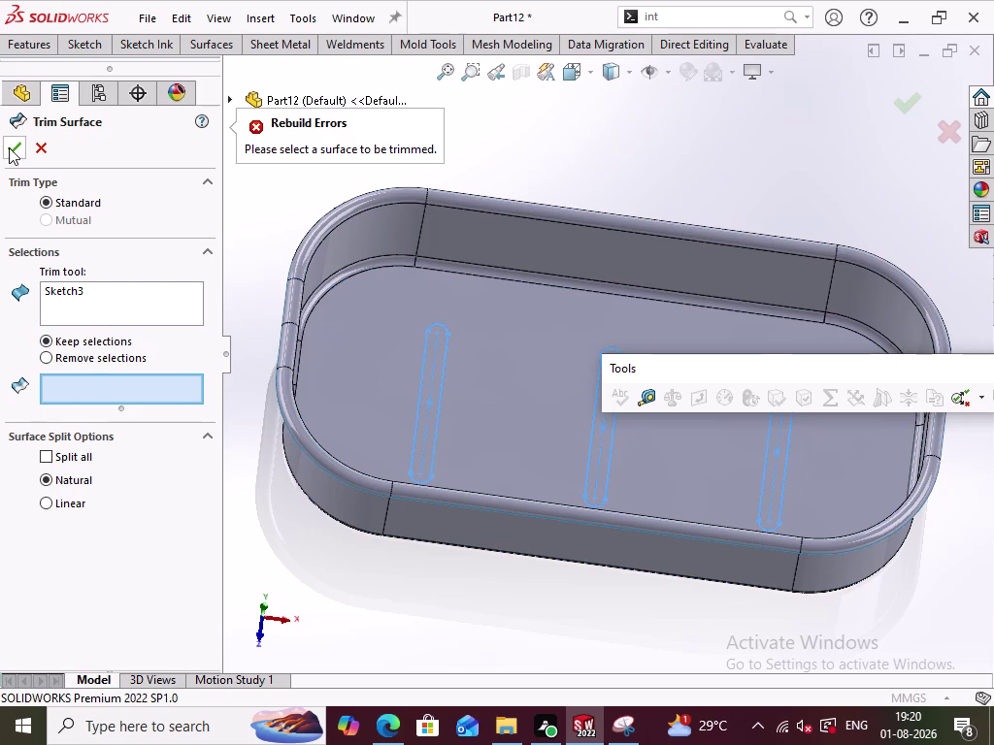
click(8, 148)
click(43, 224)
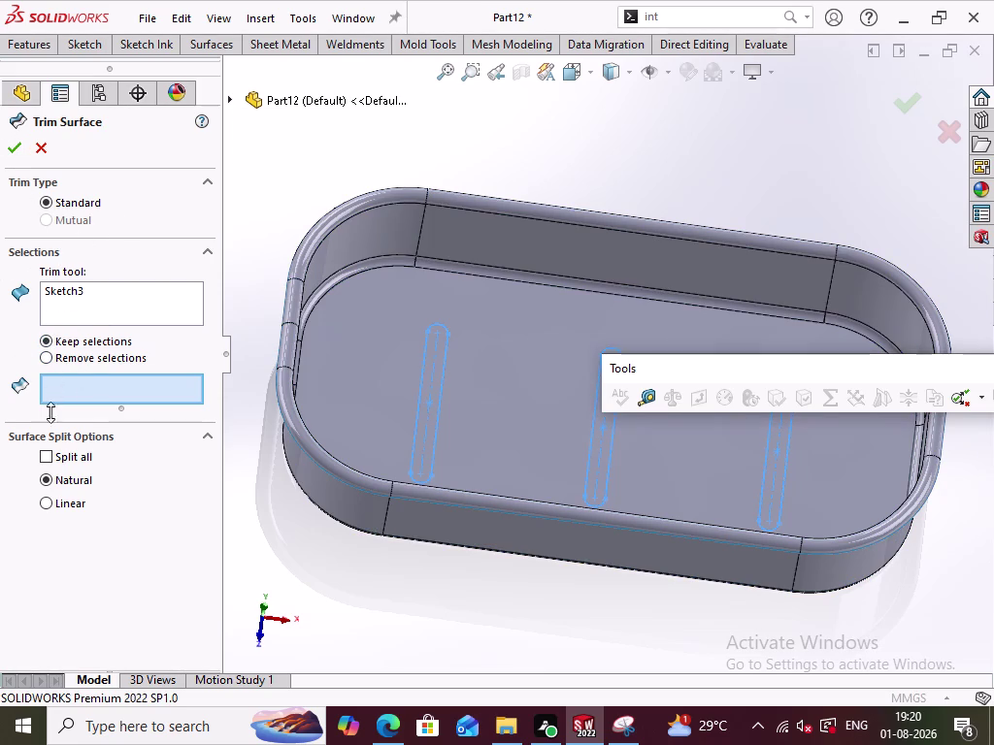
click(47, 460)
click(17, 153)
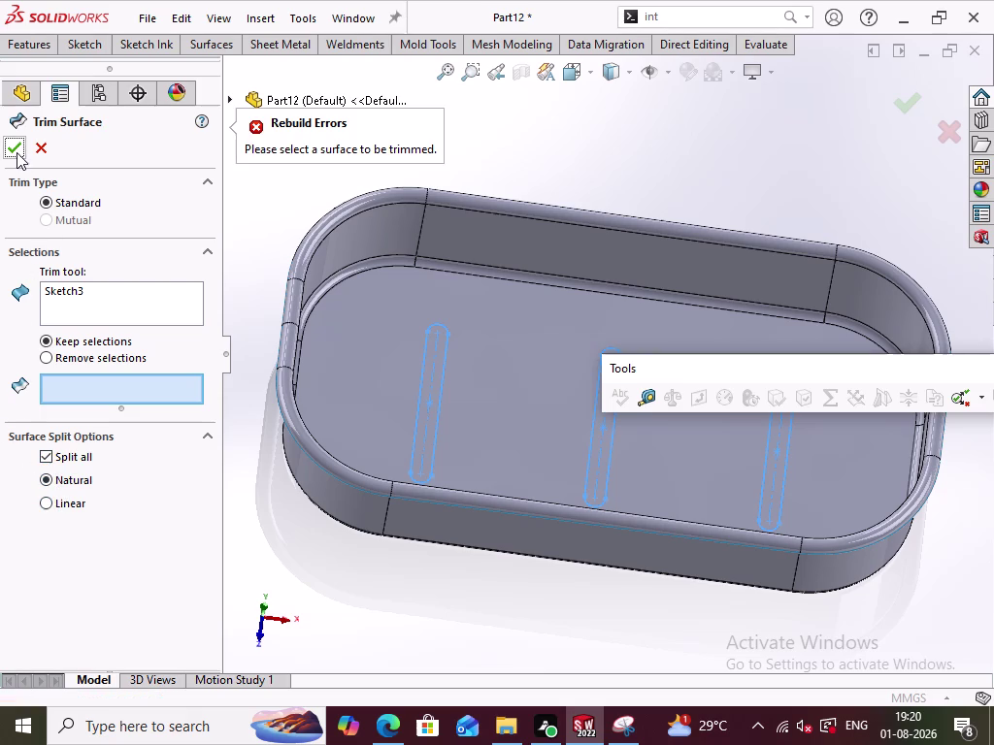
click(33, 151)
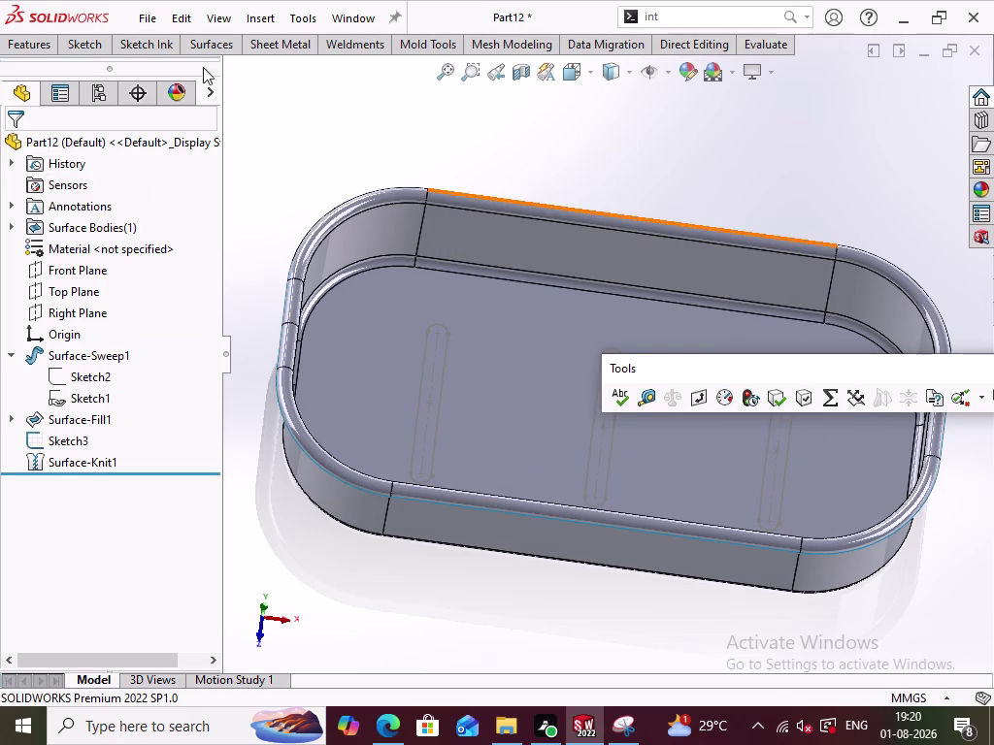
Browse the Surfaces tab overflow commands such as Thicken, Knit Surface and Fillet.
click(232, 44)
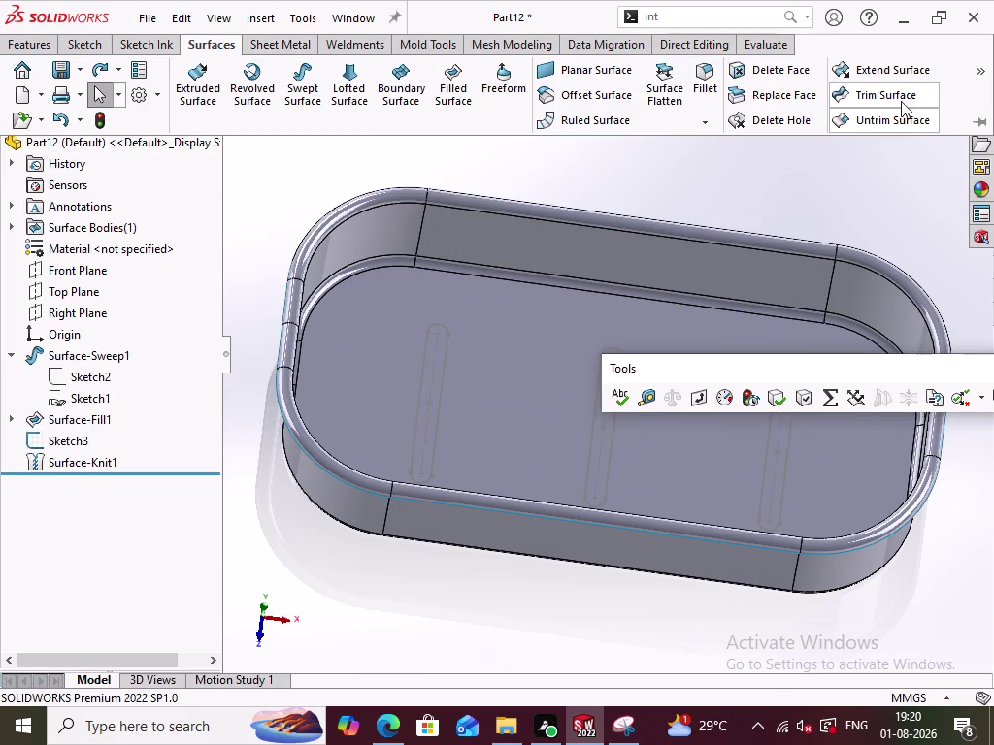
click(975, 74)
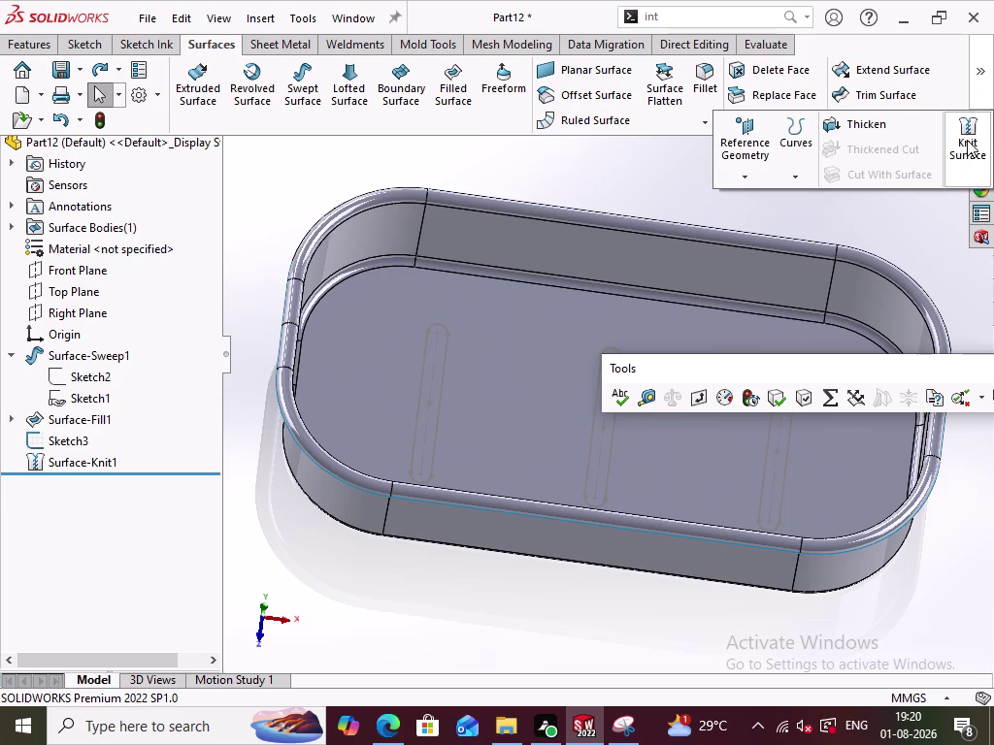
click(671, 181)
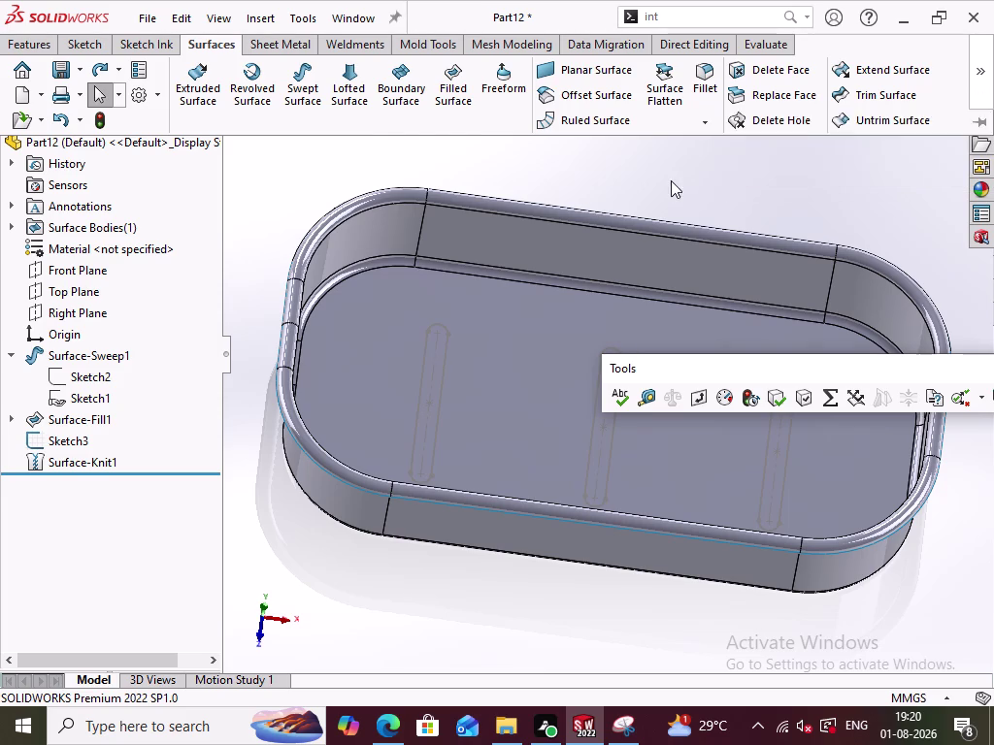
click(221, 48)
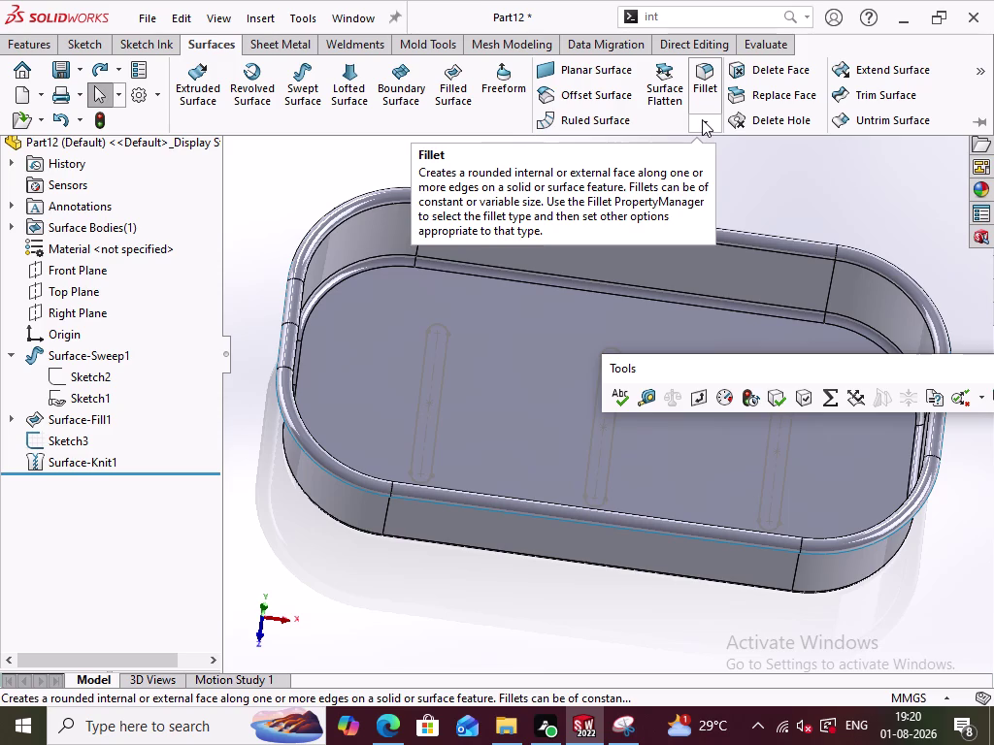
click(786, 68)
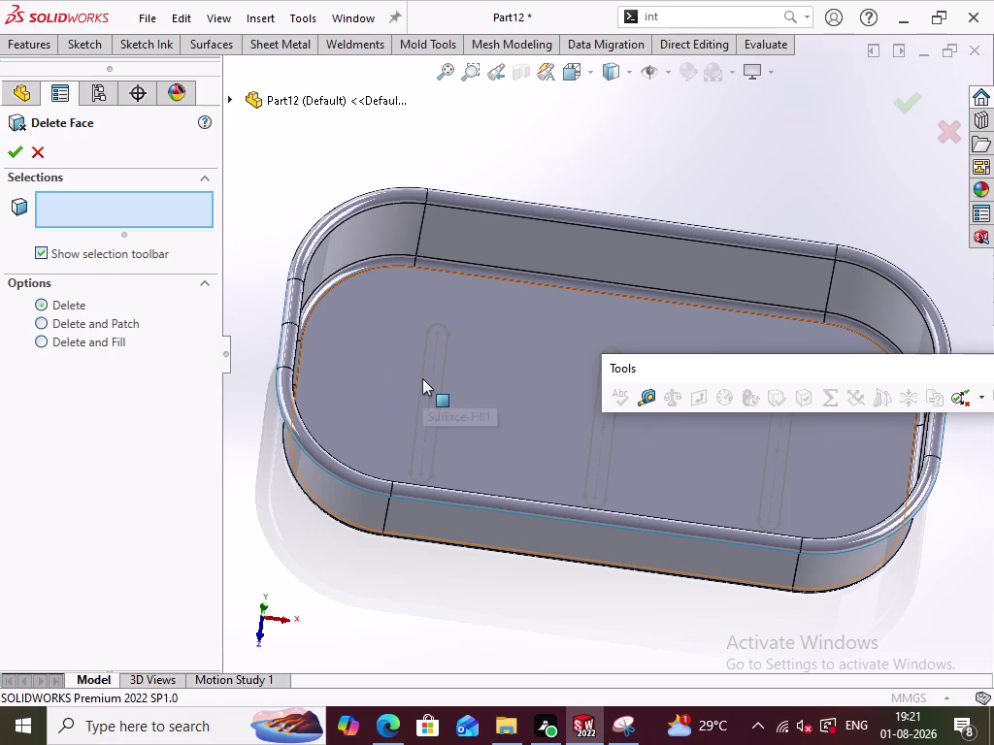
scroll(down, 3)
scroll(up, 3)
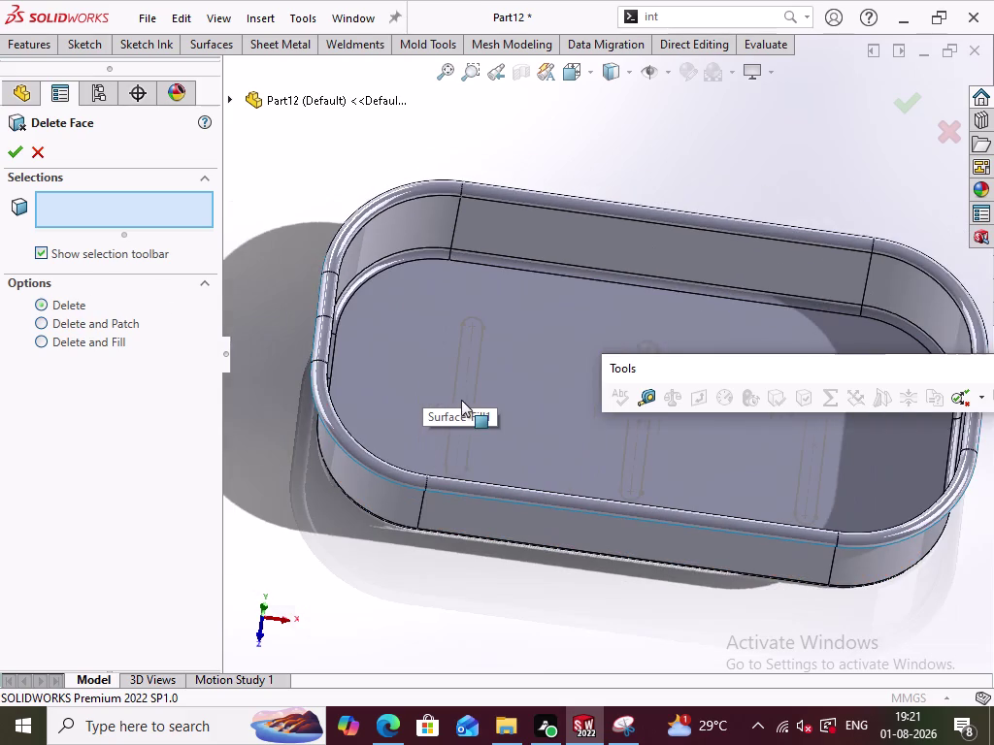
middle_drag(485, 399, 481, 436)
click(498, 412)
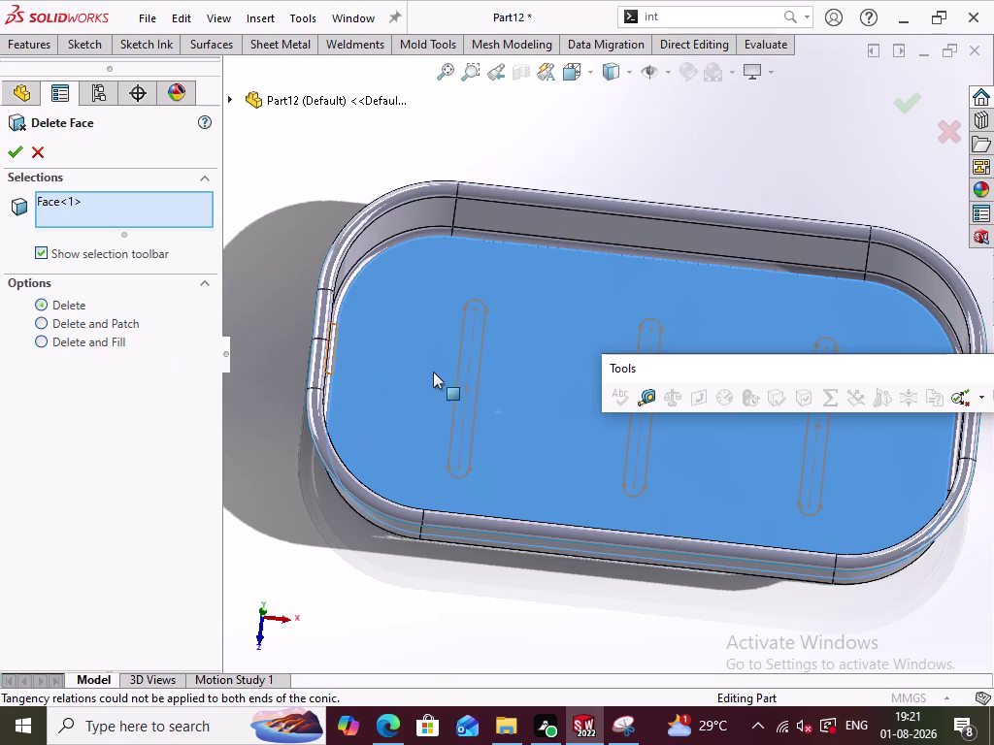
click(466, 369)
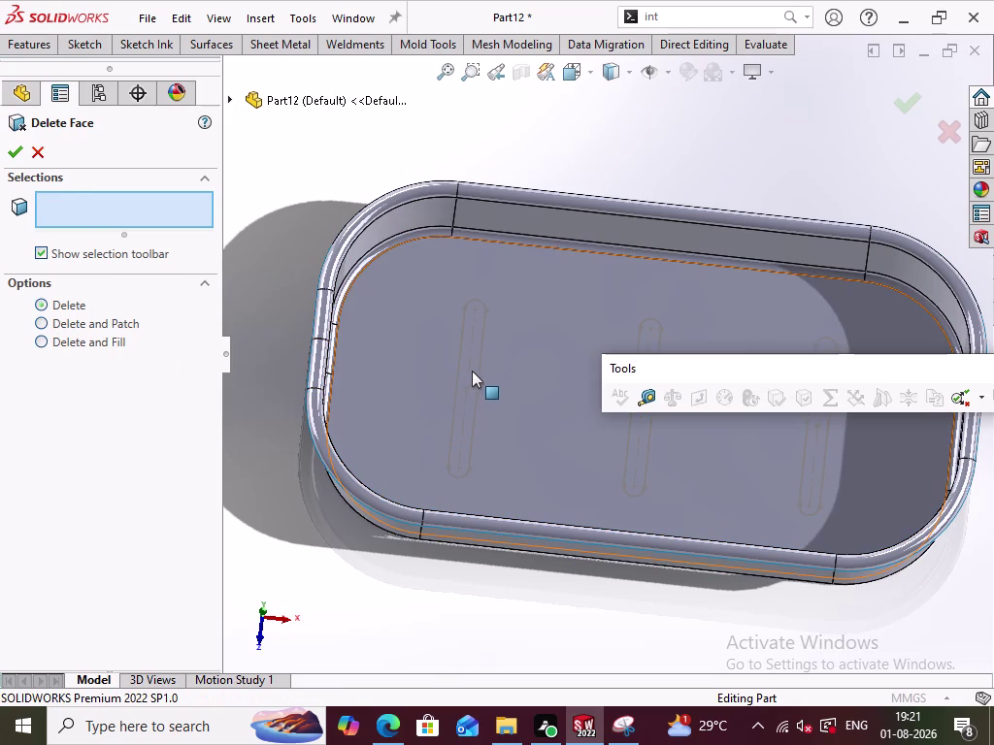
click(472, 370)
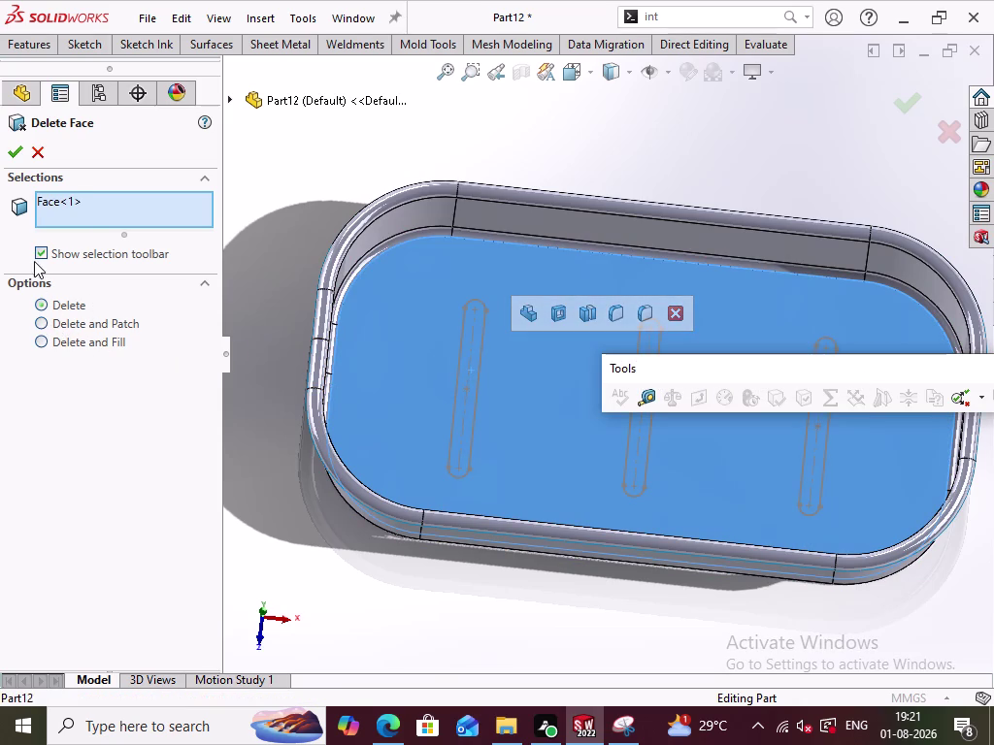
click(34, 253)
click(34, 252)
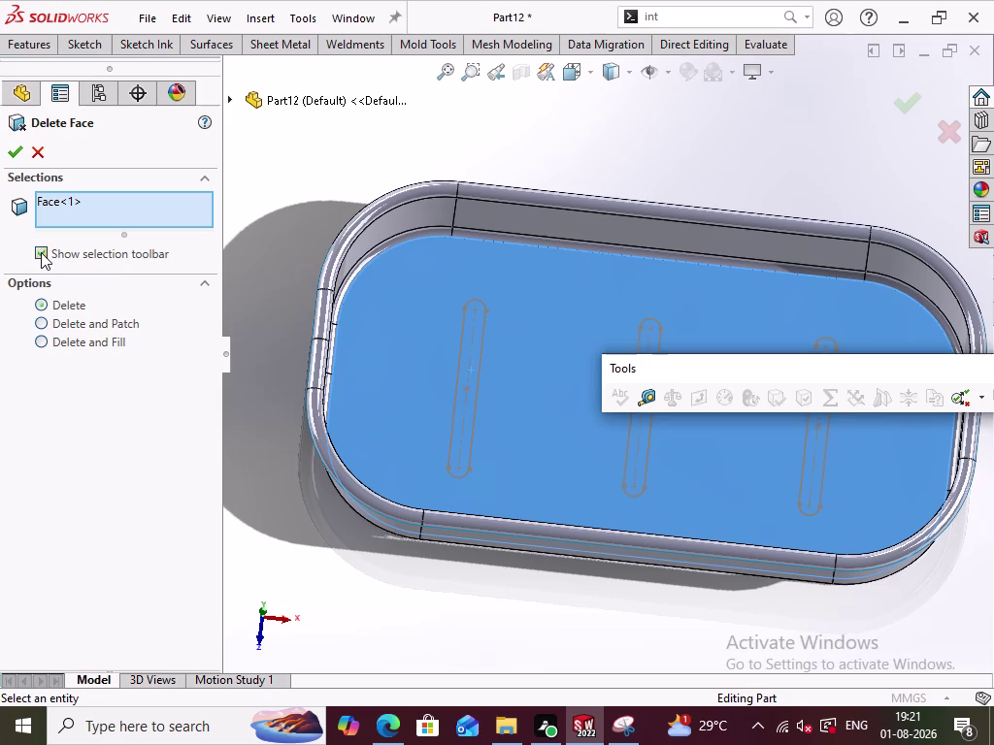
click(40, 253)
click(470, 377)
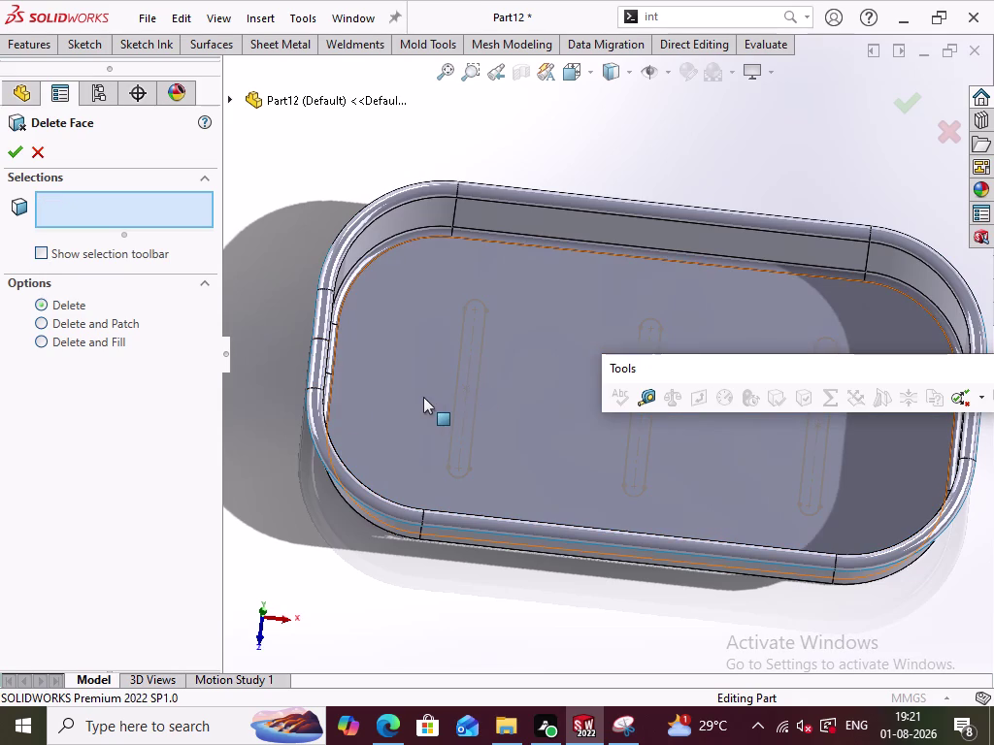
click(159, 216)
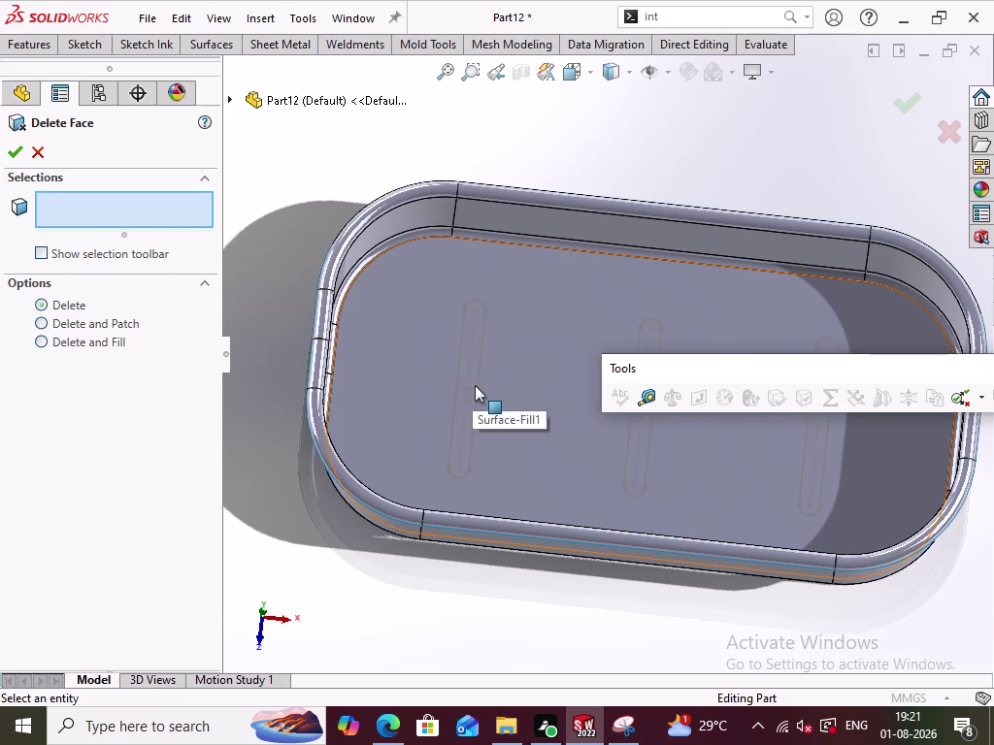
click(476, 385)
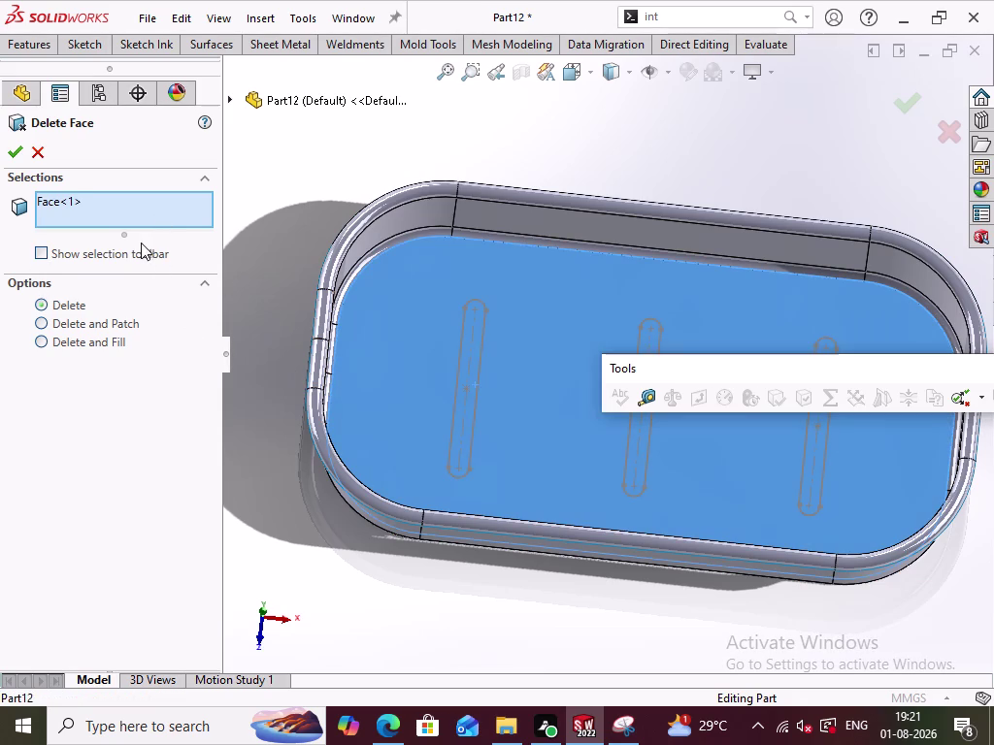
right_click(144, 209)
click(176, 221)
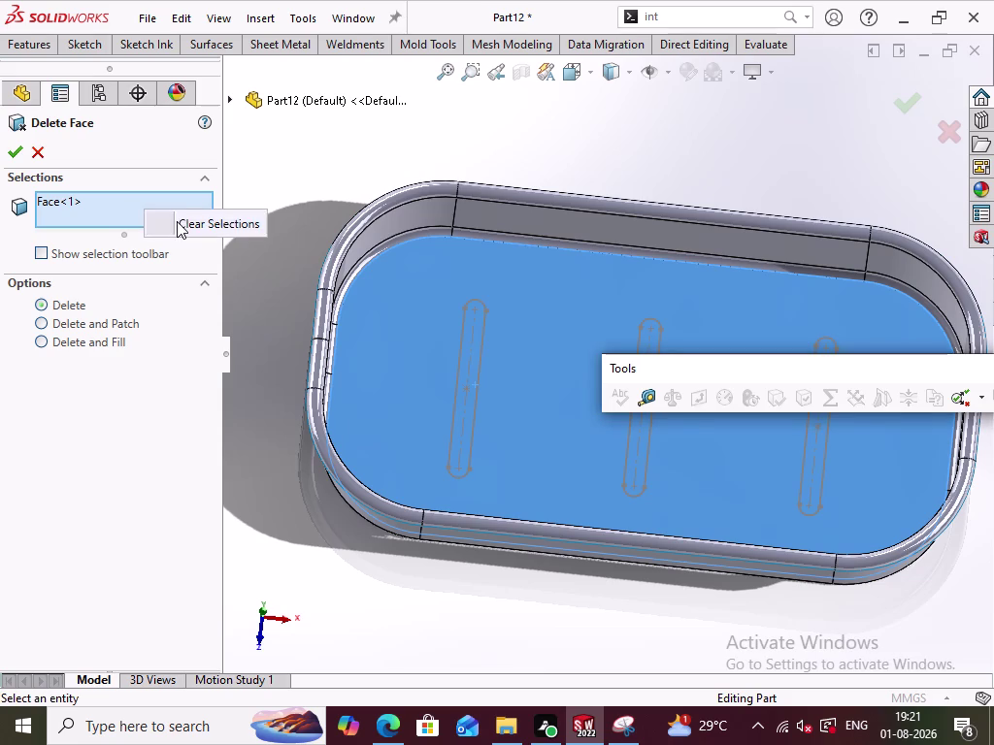
click(226, 98)
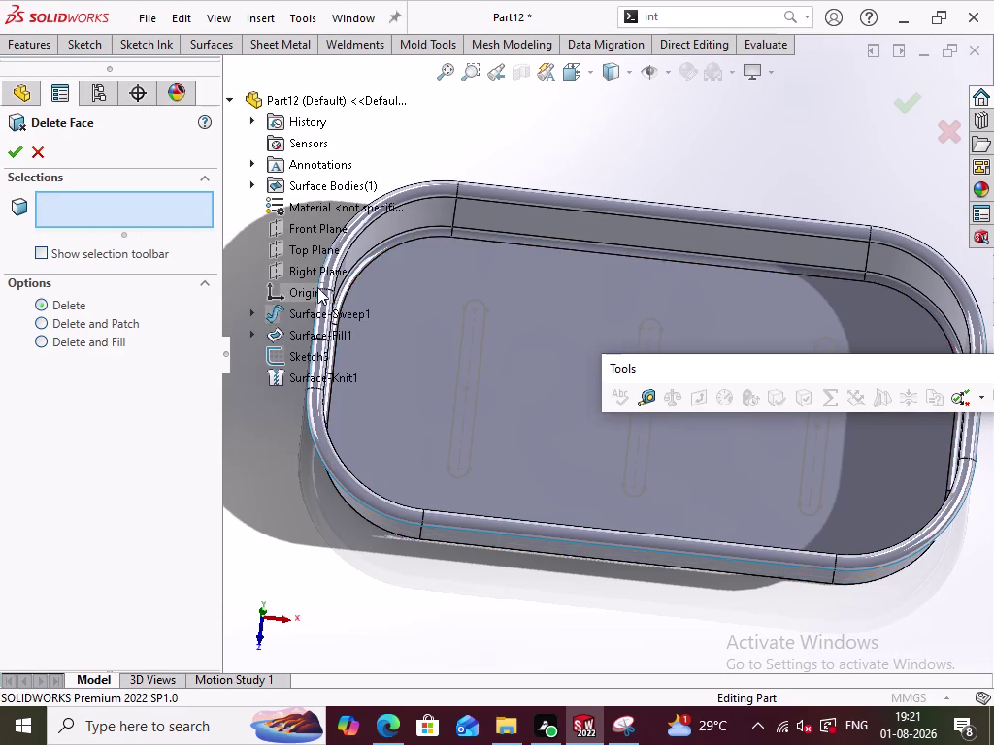
scroll(up, 3)
click(317, 359)
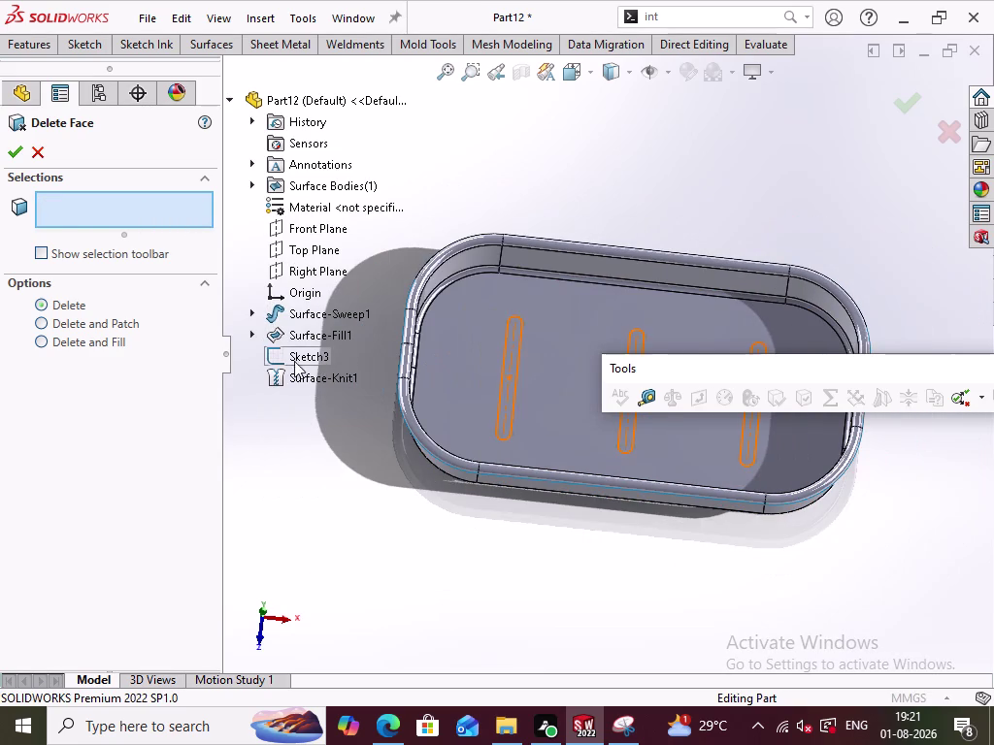
click(295, 351)
click(51, 247)
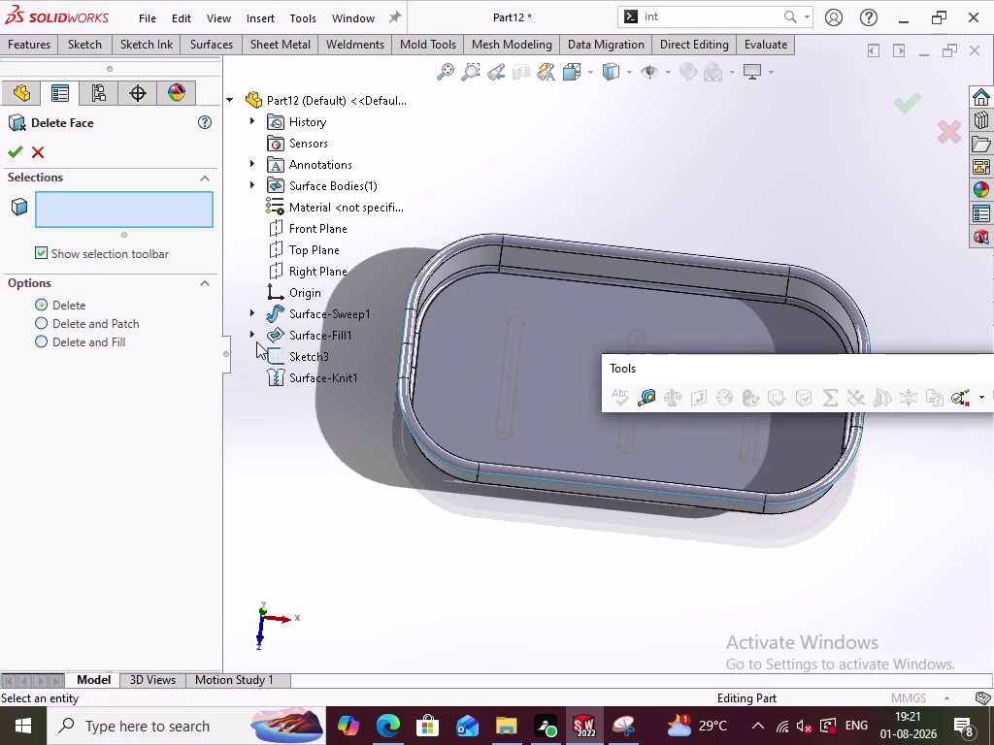
click(304, 362)
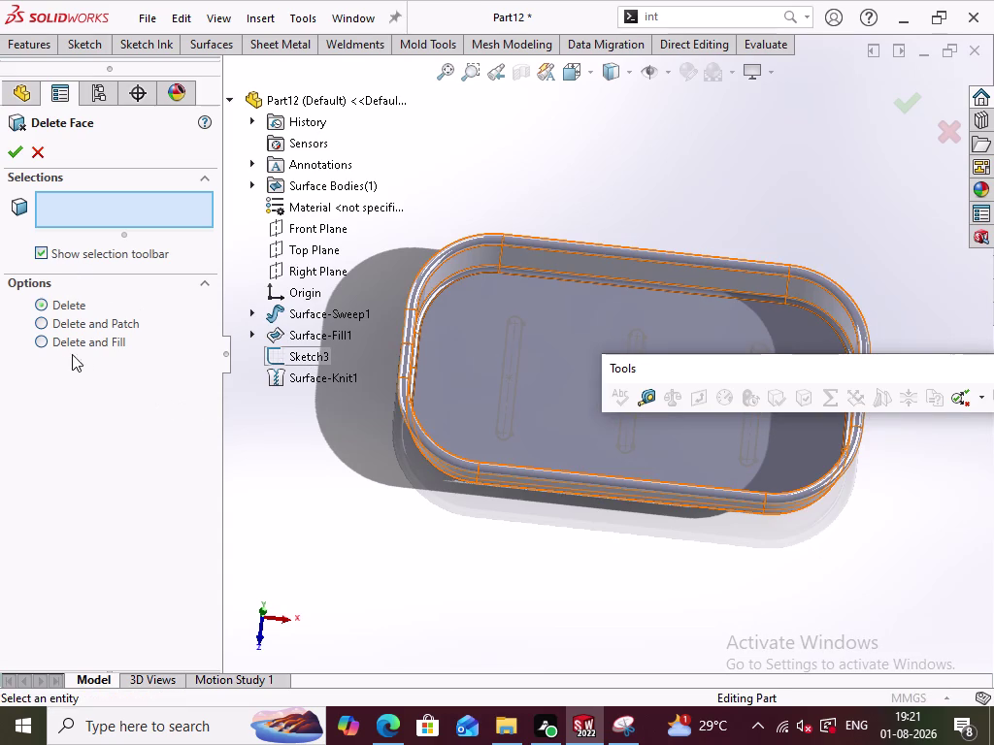
click(34, 157)
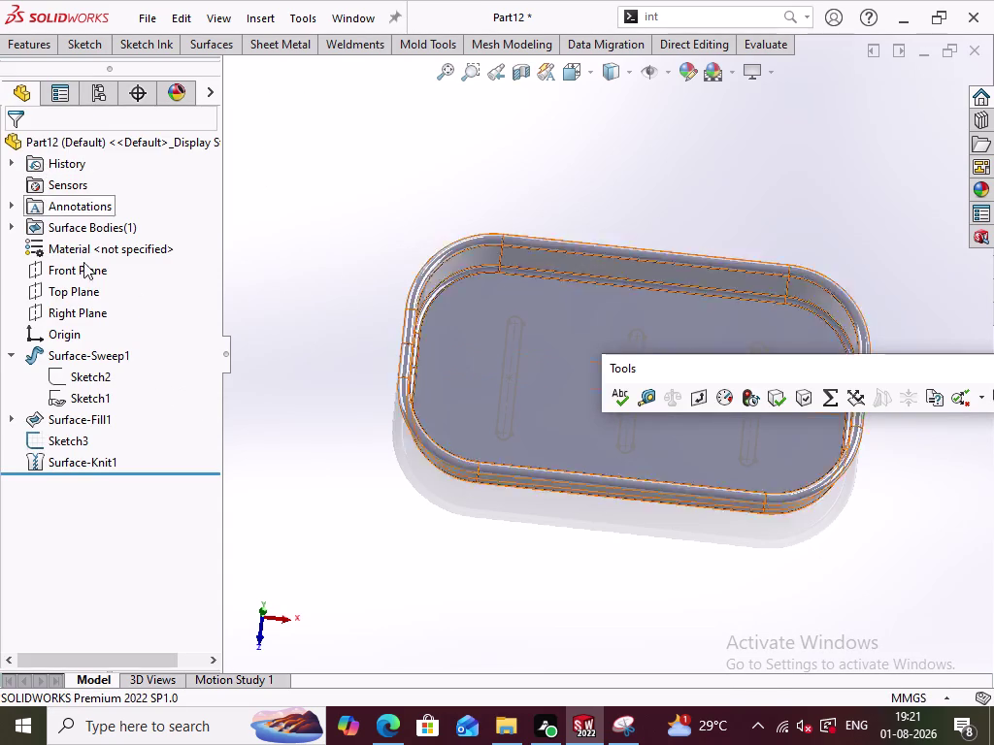
Dismiss the floating tools panel and start Trim Surface from the Surfaces overflow.
scroll(up, 3)
scroll(down, 3)
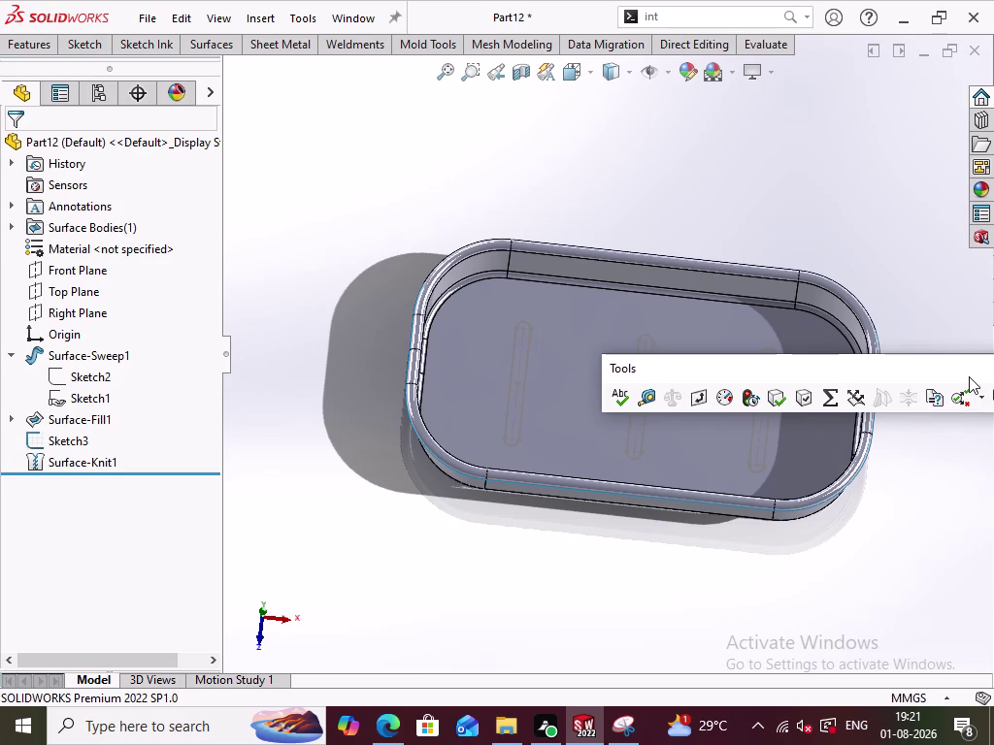
drag(959, 371, 798, 354)
click(989, 355)
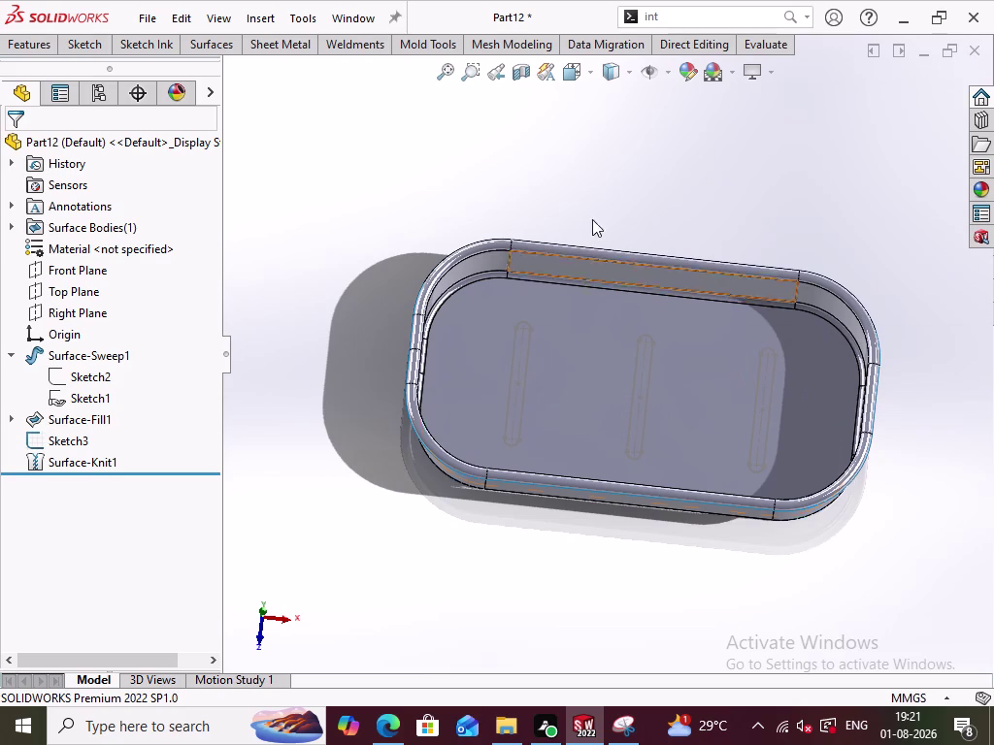
click(215, 43)
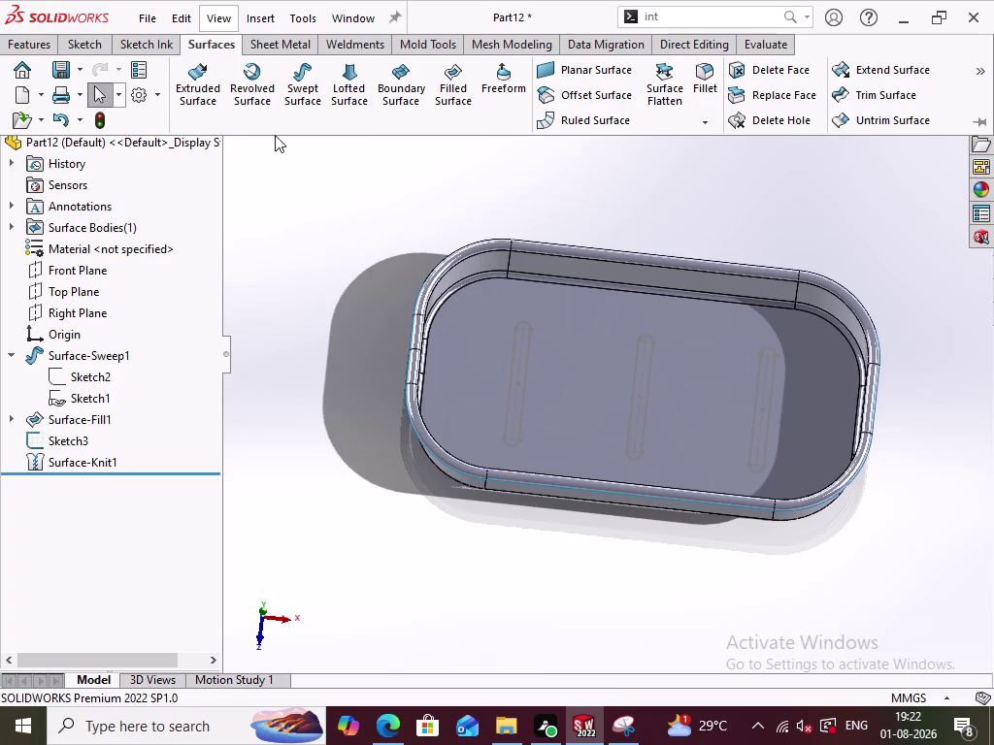
click(991, 73)
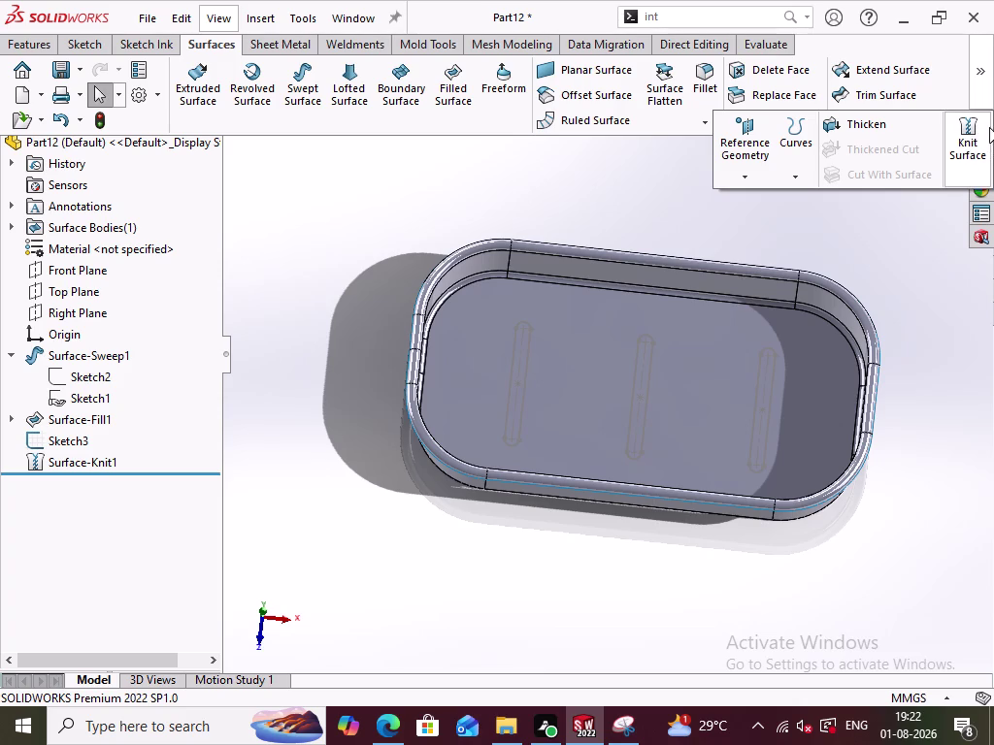
click(985, 77)
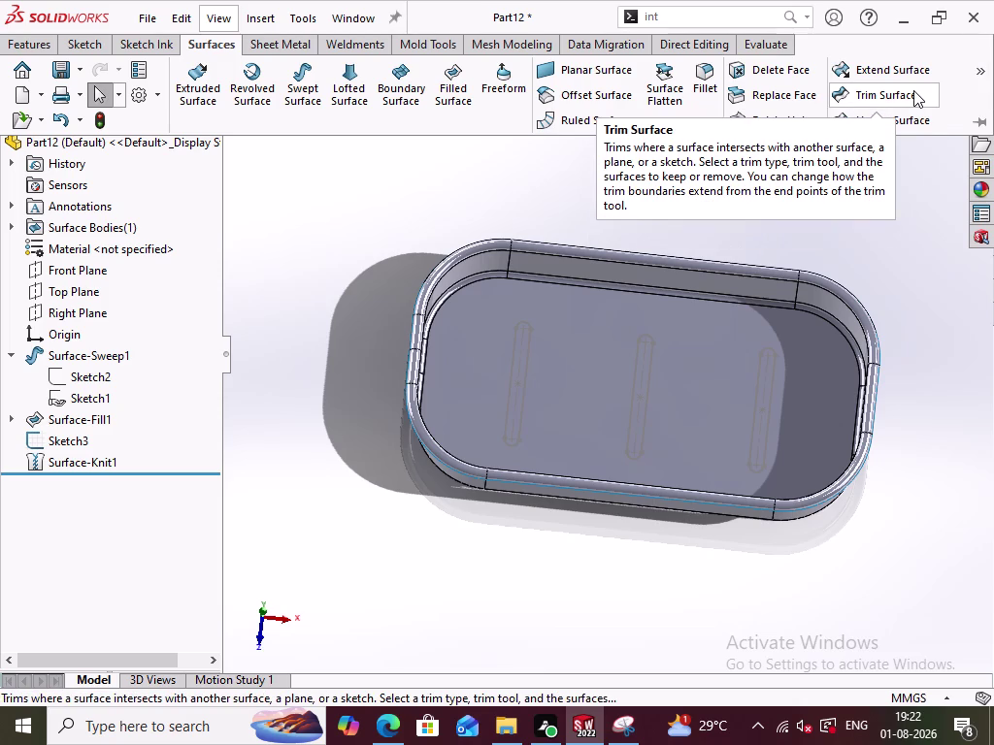
click(914, 90)
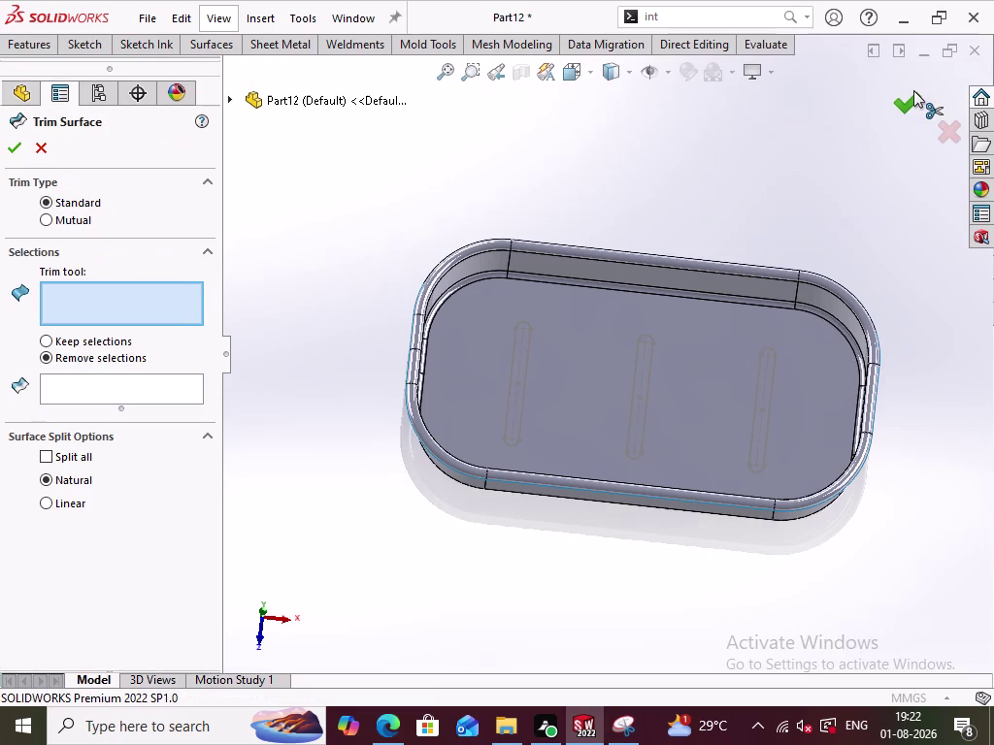
Trim Surface-Knit1-Trim2 using Sketch3 as the trim tool.
click(524, 365)
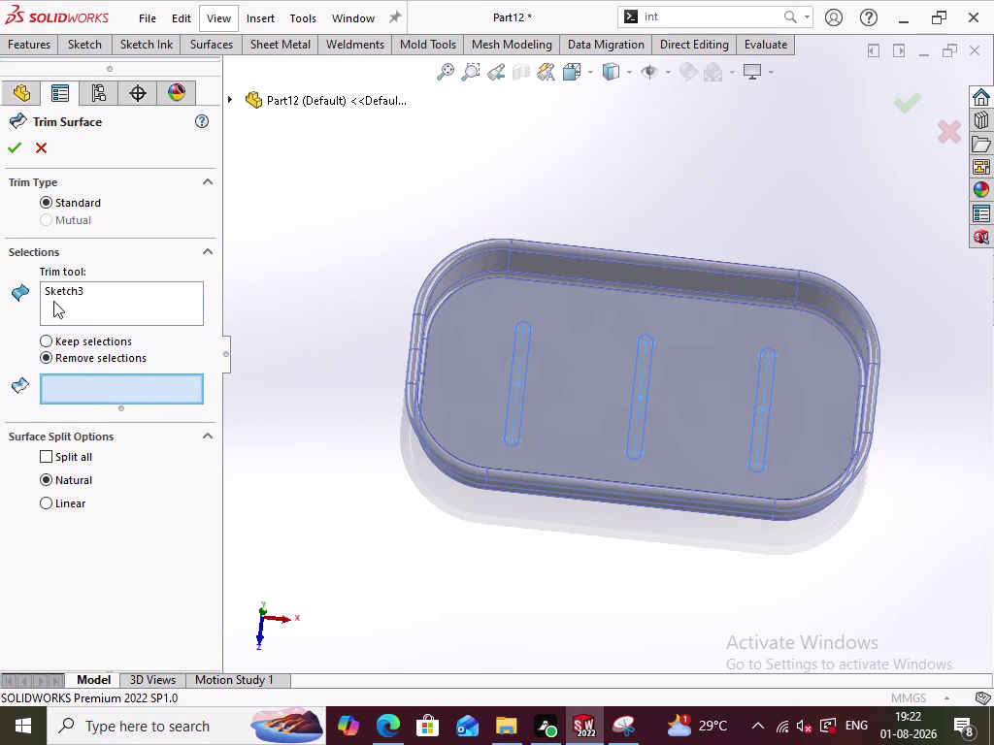
click(166, 384)
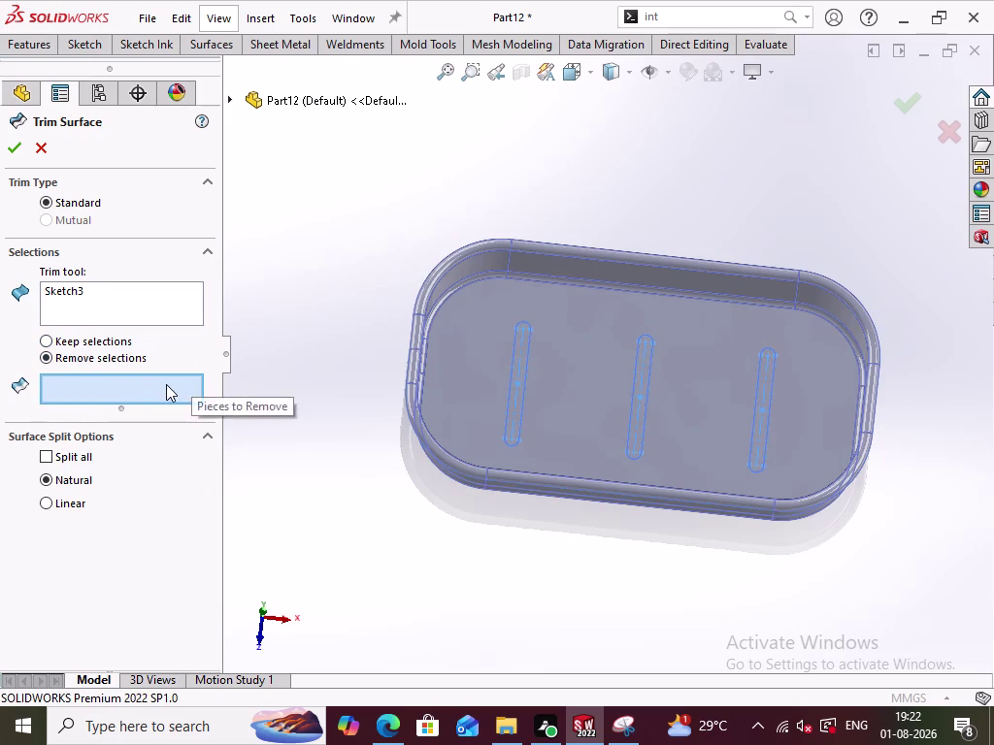
click(460, 348)
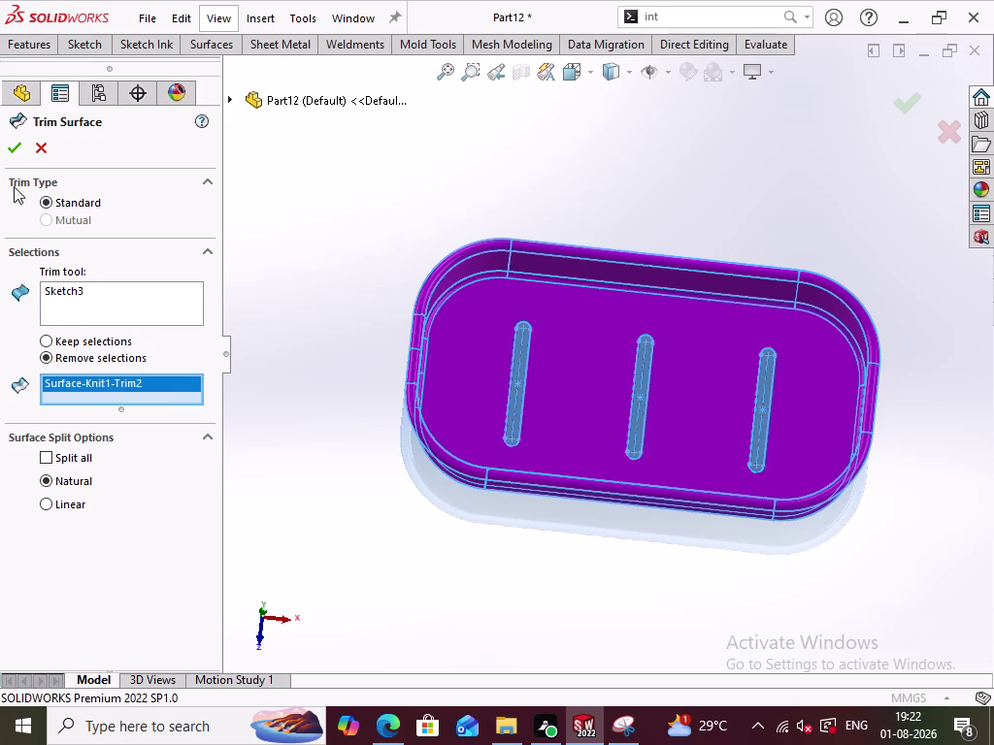
click(13, 156)
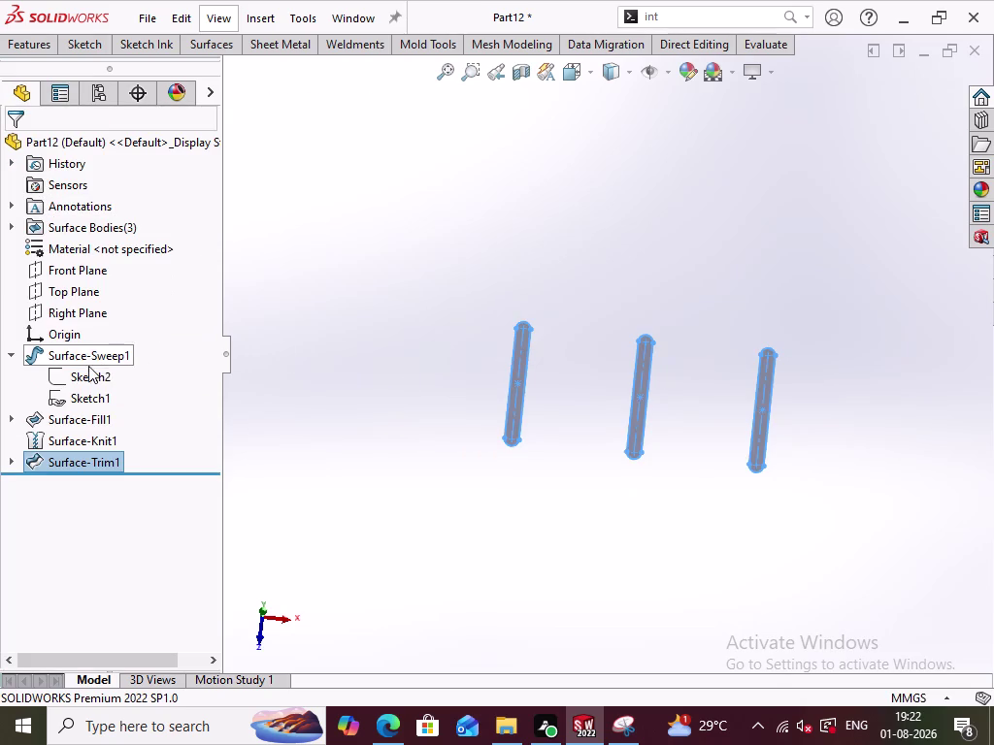
Edit Surface-Trim1 to use Keep selections and confirm it.
click(57, 457)
click(75, 392)
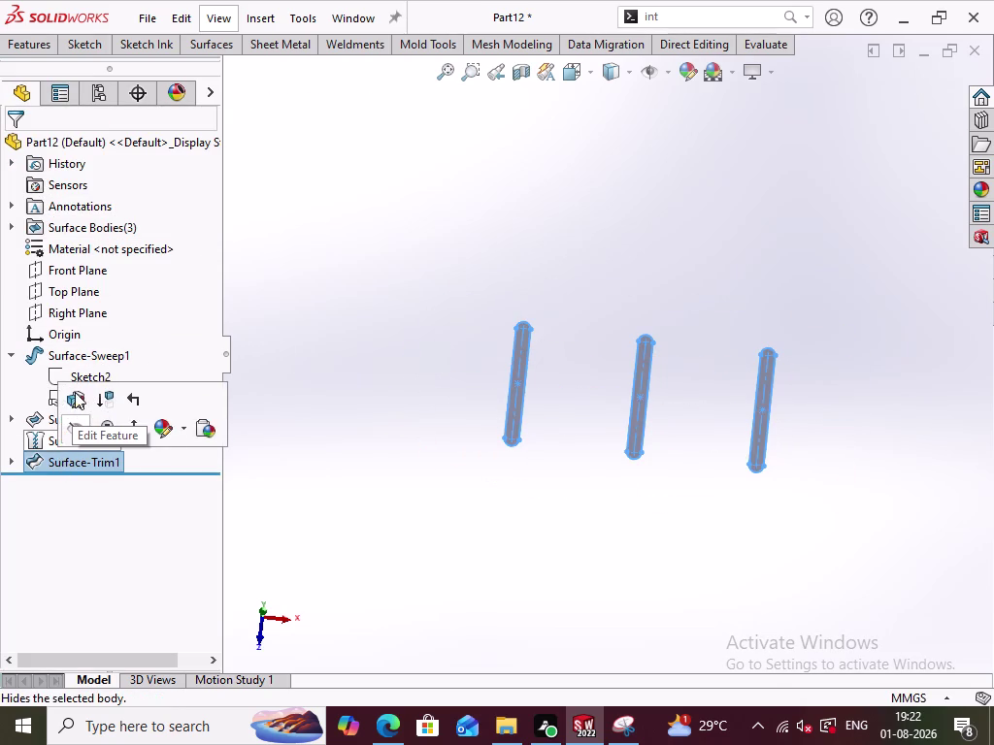
click(55, 341)
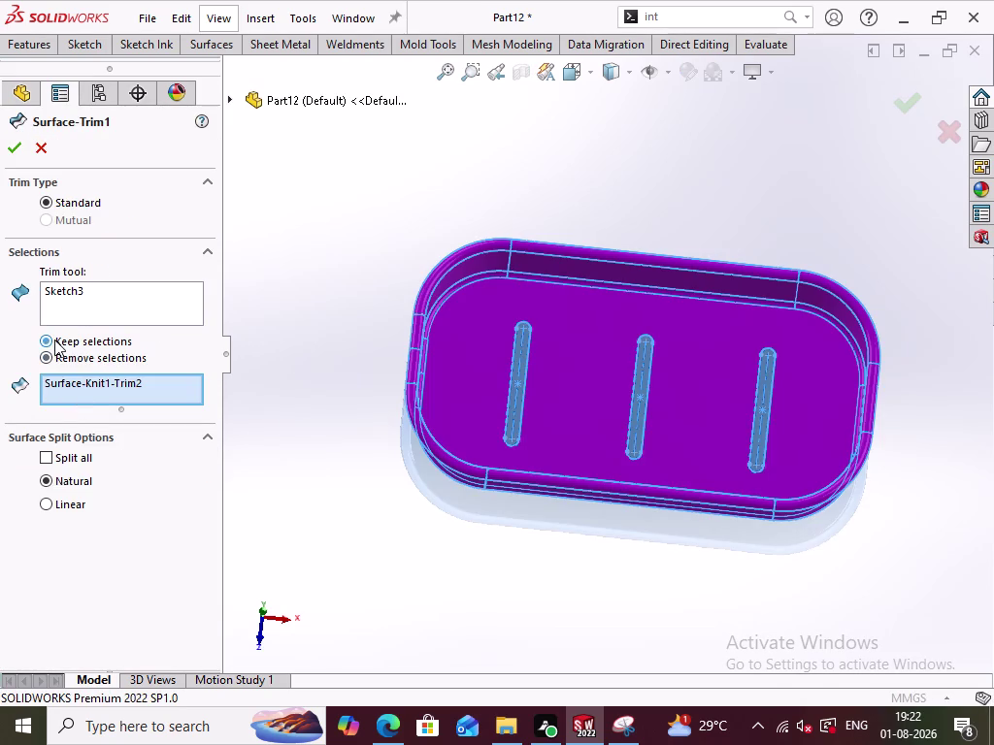
click(15, 145)
click(239, 222)
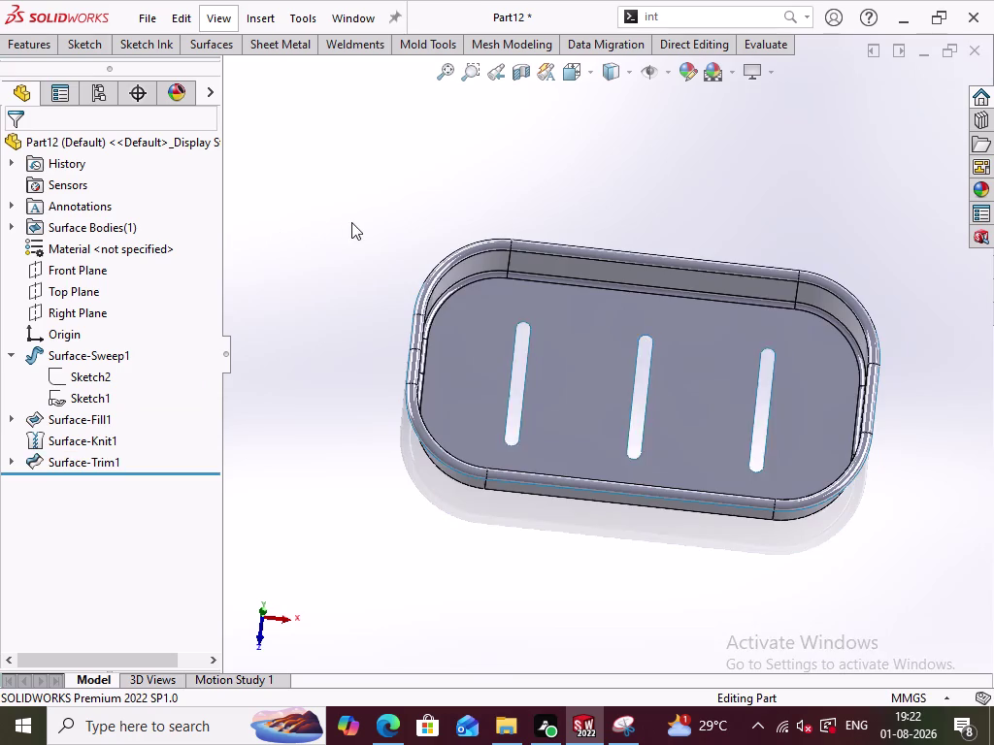
Reopen Surface-Trim1, check the tray from several angles, and accept it unchanged.
scroll(down, 3)
scroll(up, 3)
scroll(down, 3)
scroll(up, 3)
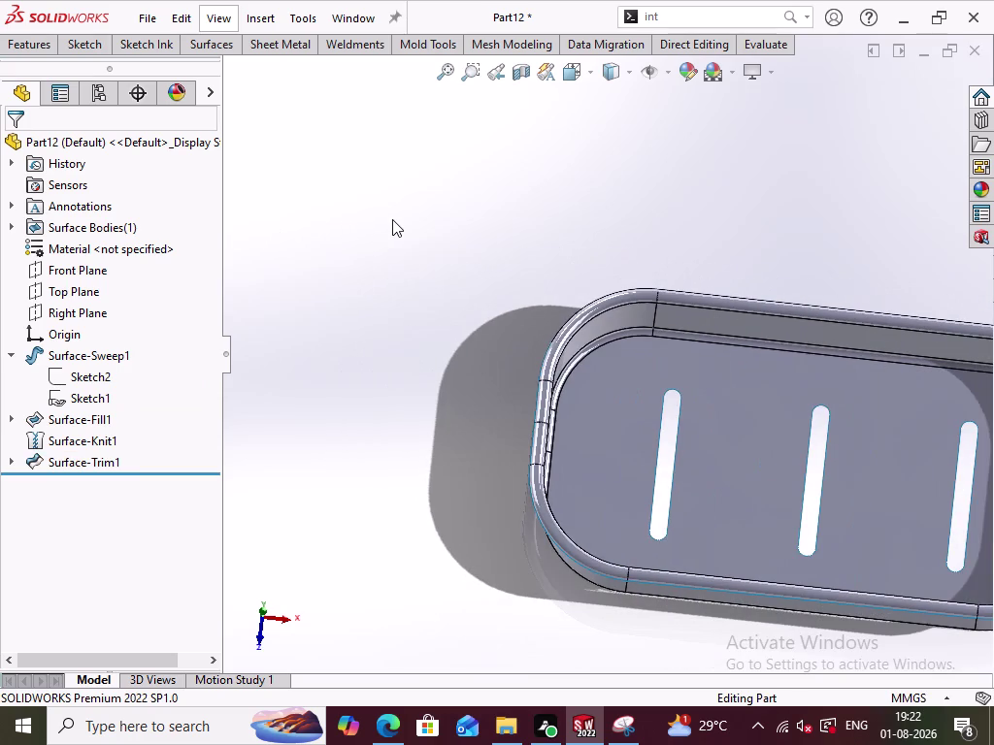
click(99, 459)
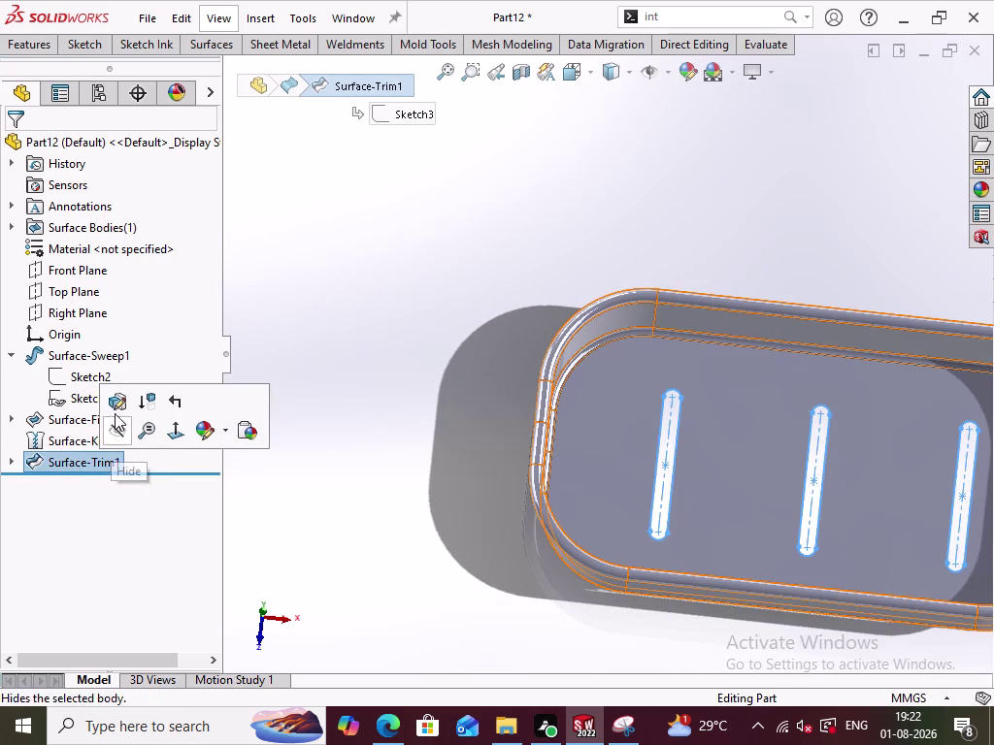
click(117, 411)
scroll(up, 3)
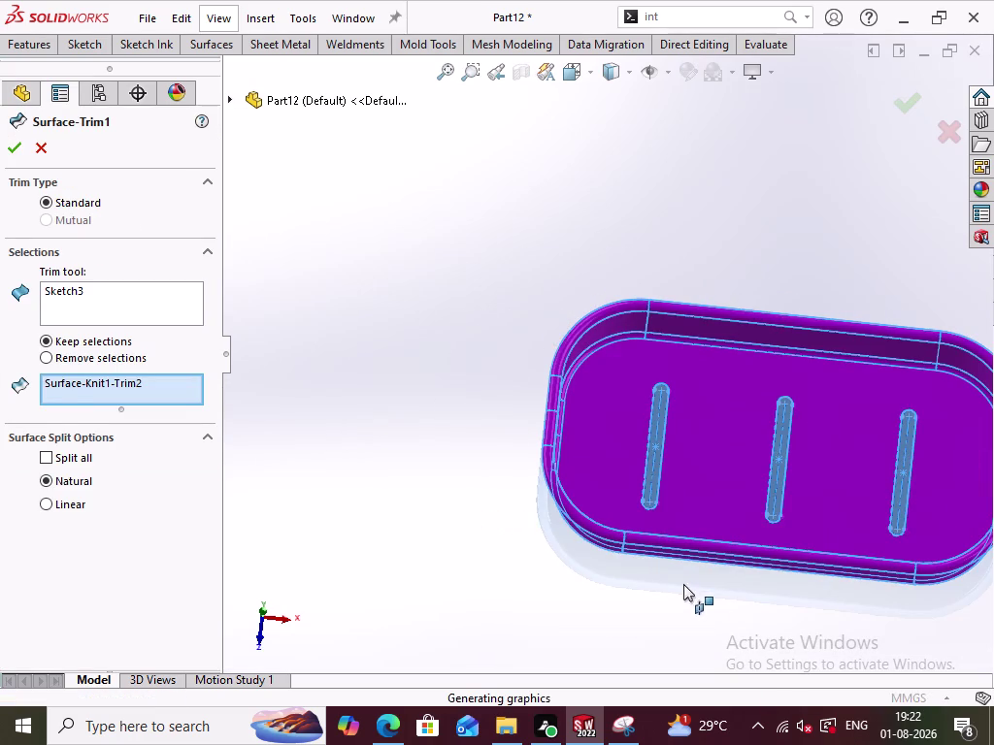
scroll(down, 3)
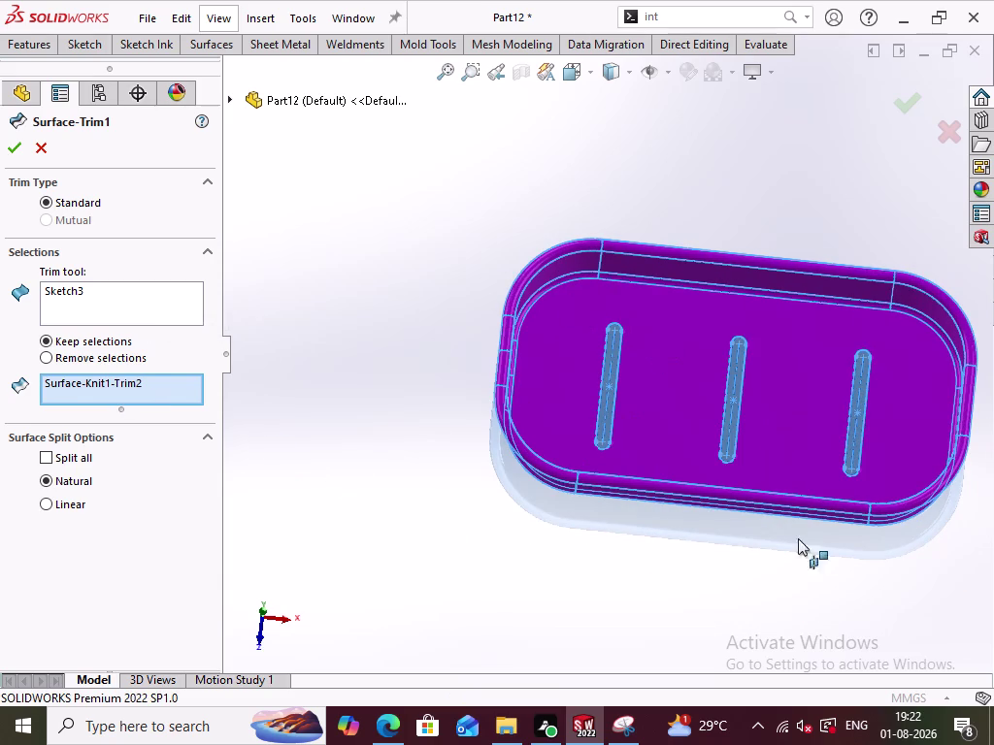
scroll(up, 3)
middle_drag(903, 554, 915, 403)
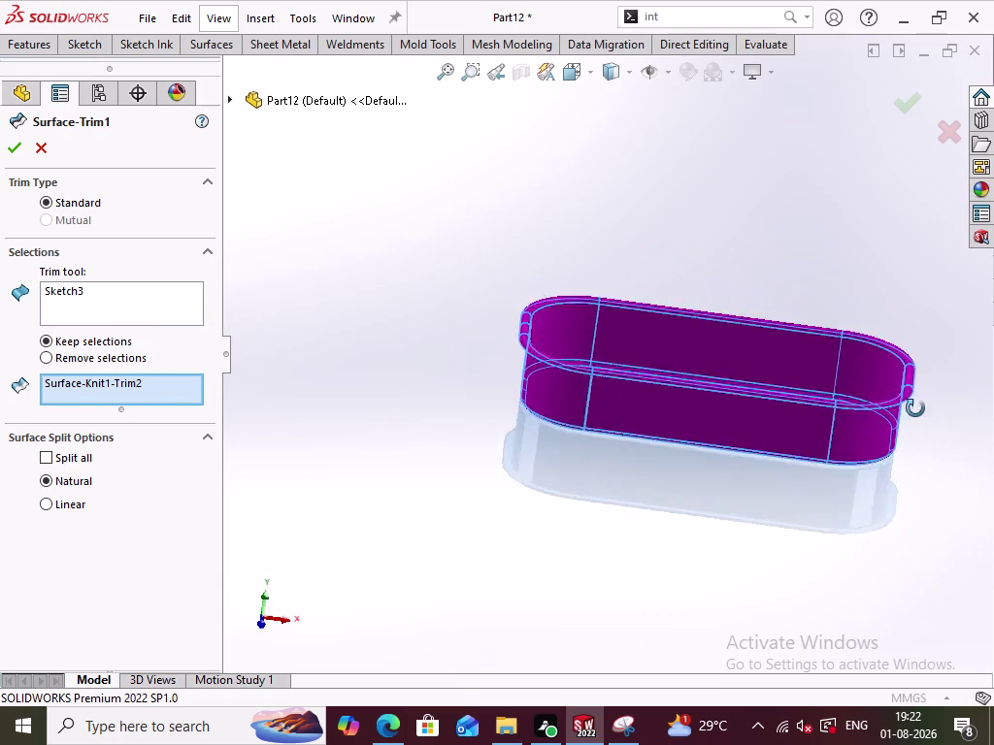
middle_drag(915, 403, 877, 485)
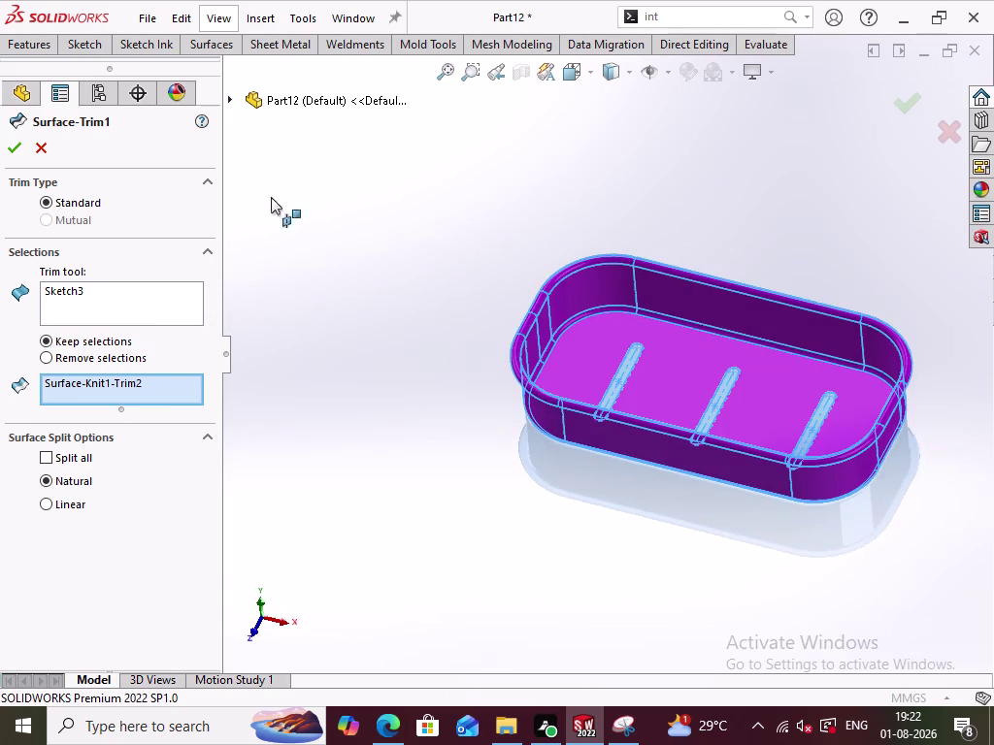
click(20, 147)
Switch the tray to the isometric view and begin saving the part.
click(485, 469)
middle_drag(610, 515, 680, 487)
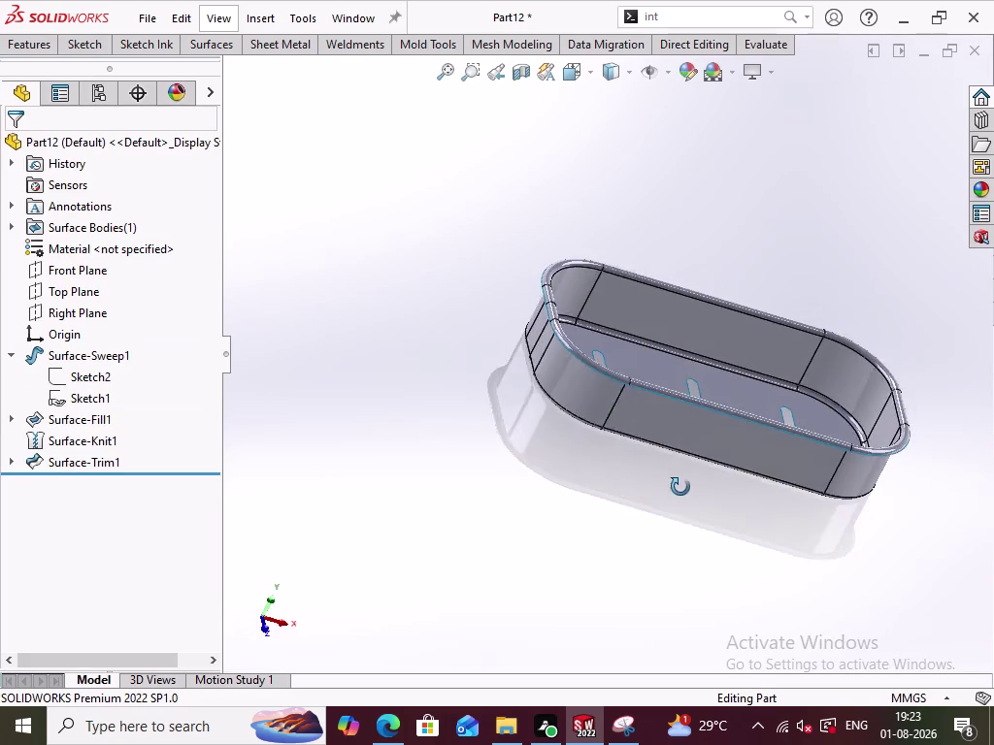
middle_drag(680, 487, 659, 514)
key(ctrl+7)
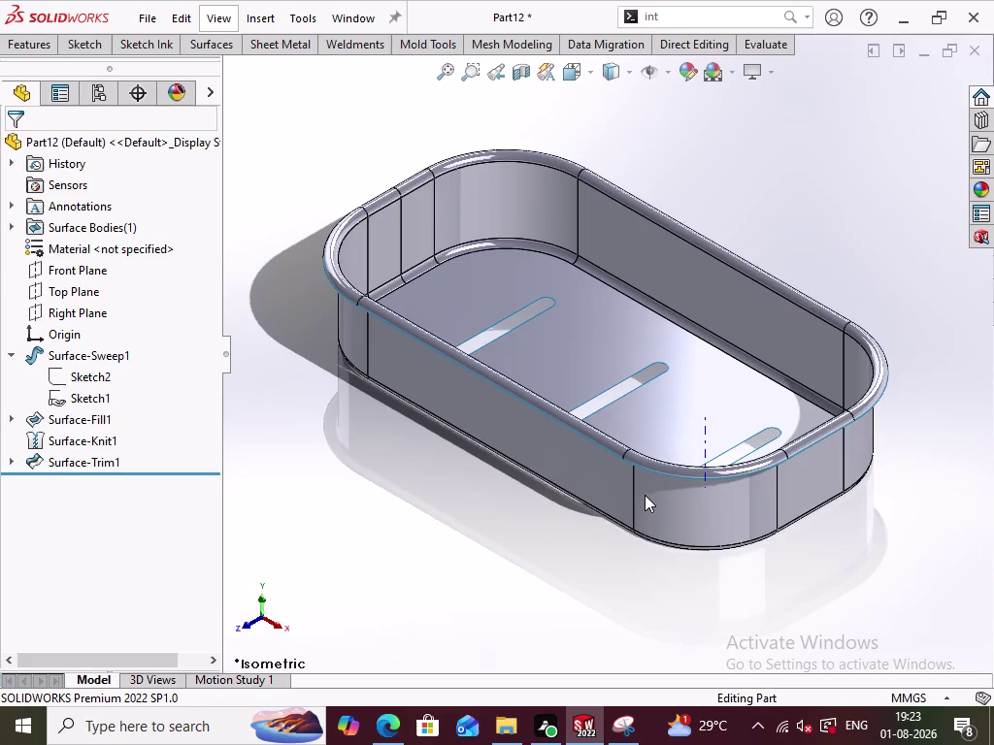
click(484, 530)
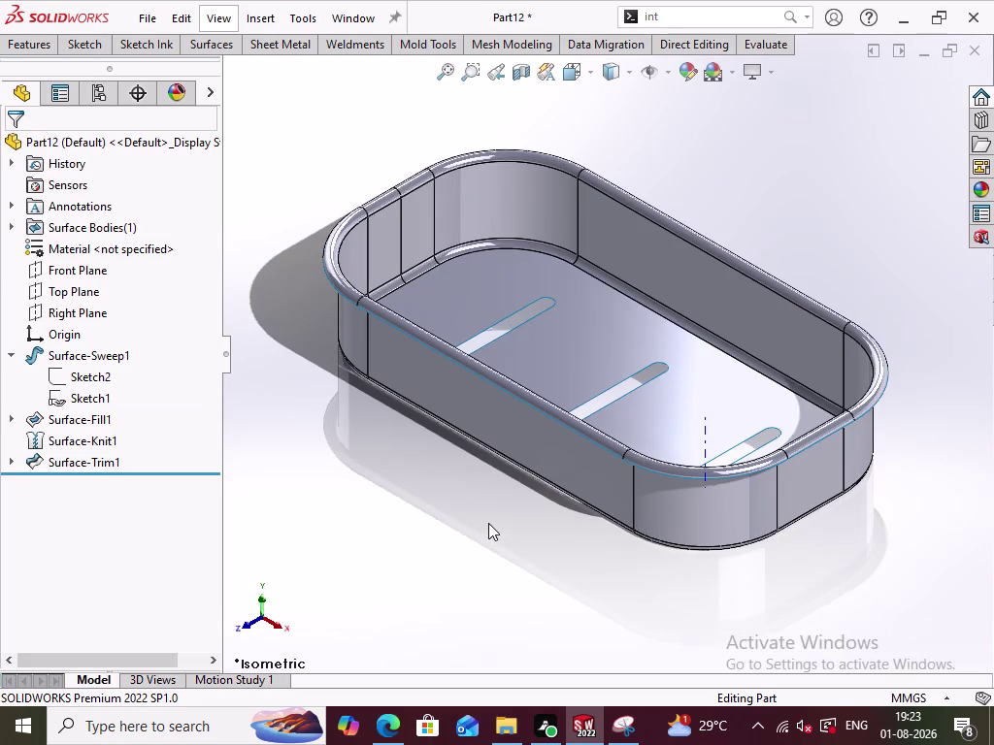
scroll(up, 3)
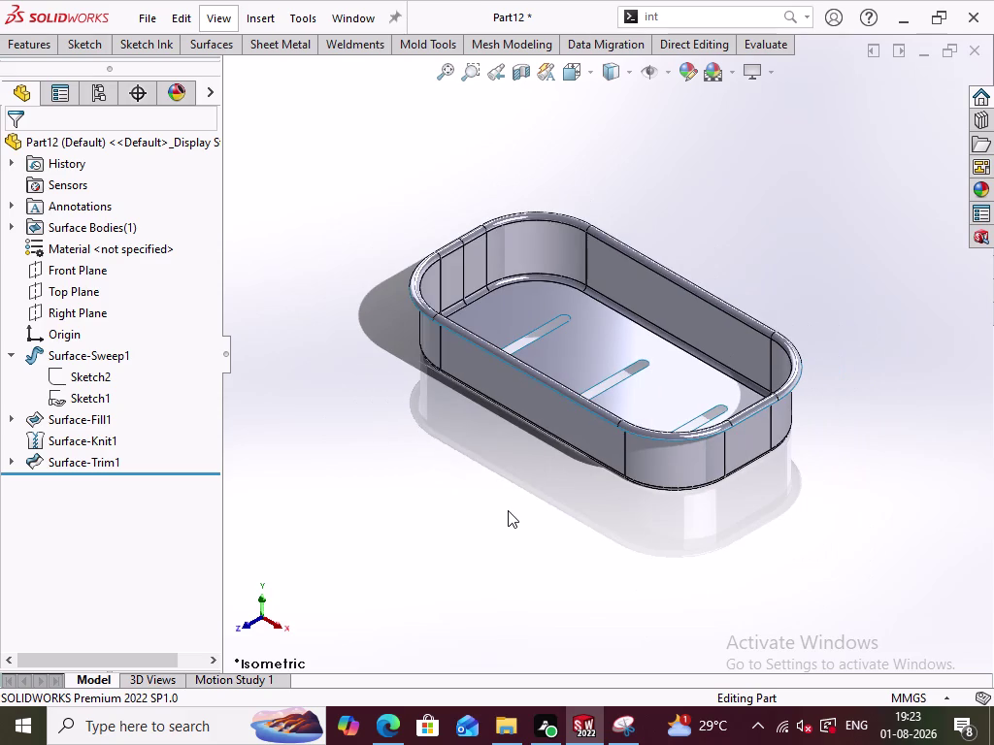
key(ctrl+s)
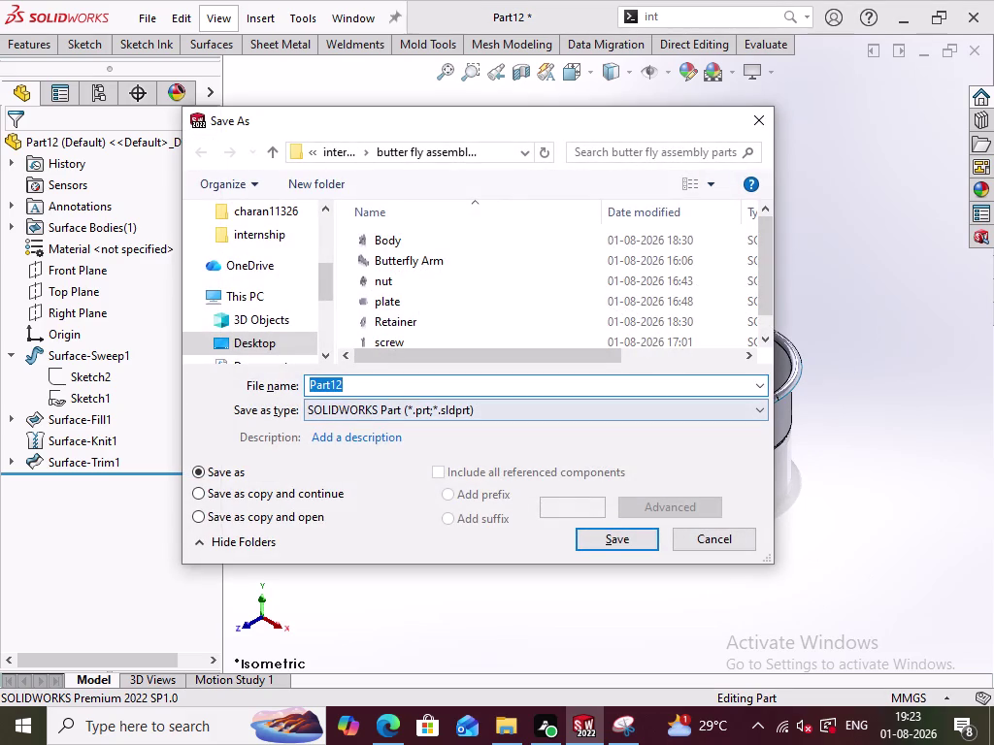
Replace the default file name Part12 with the words surface, box and part.
drag(410, 388, 289, 378)
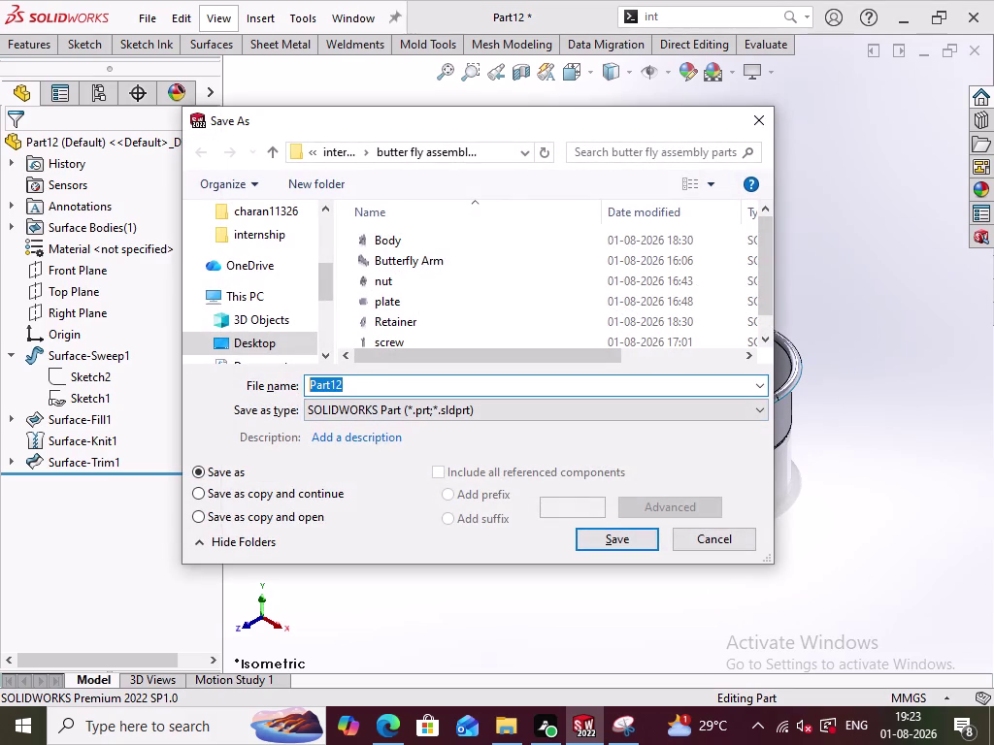
text(su)
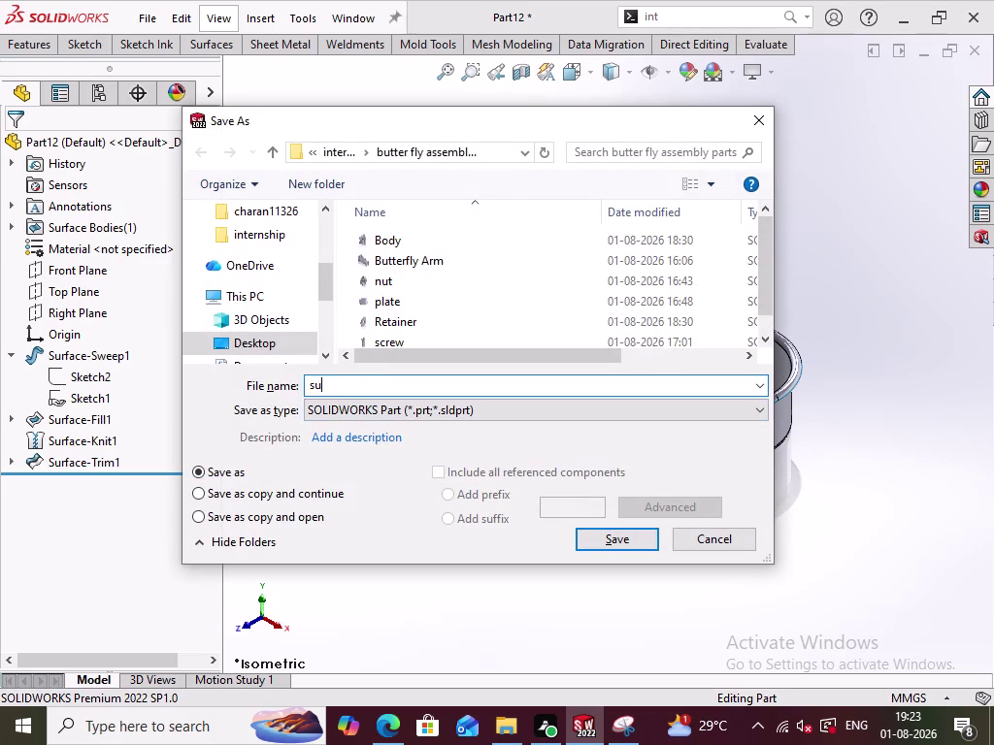
text(rface)
key(space)
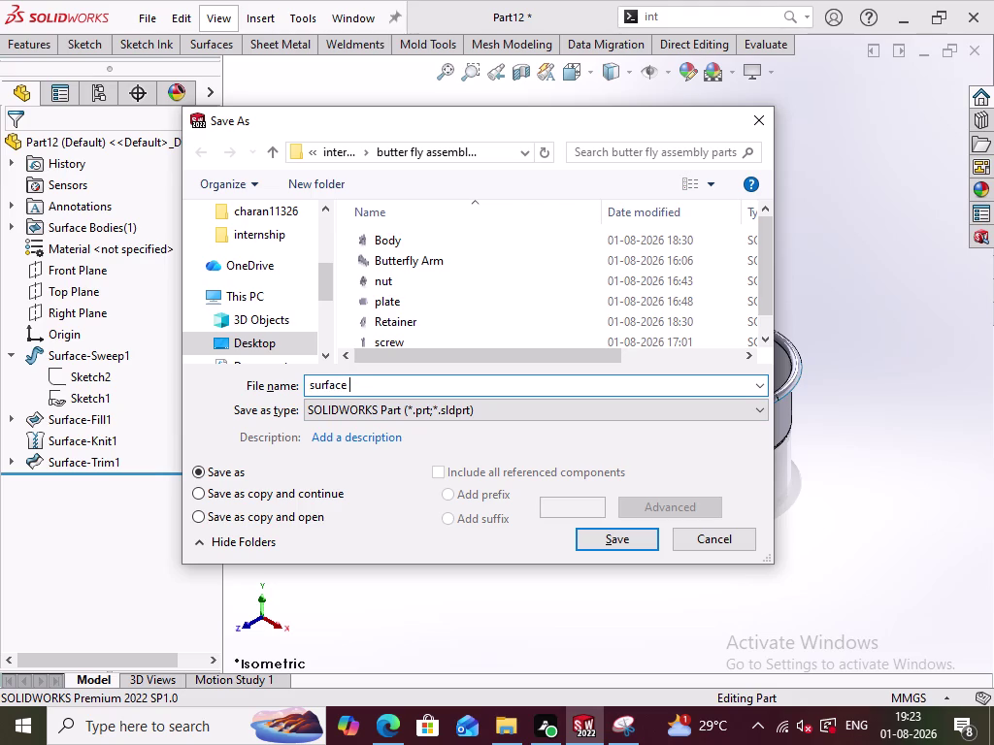
text(box)
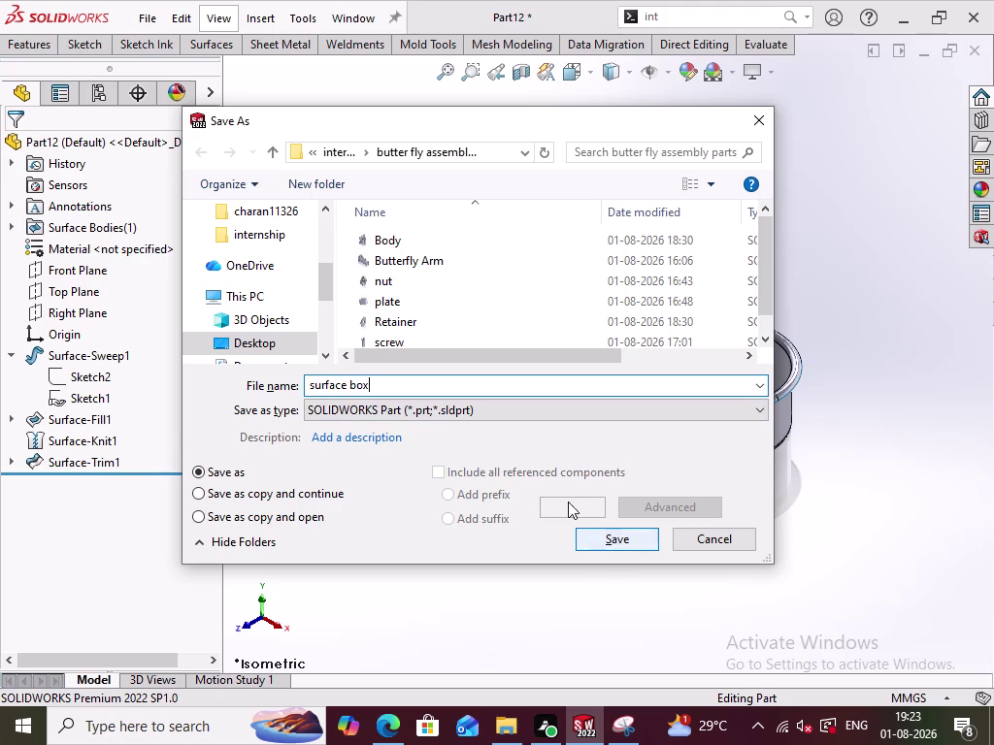
click(346, 385)
key(space)
text(part)
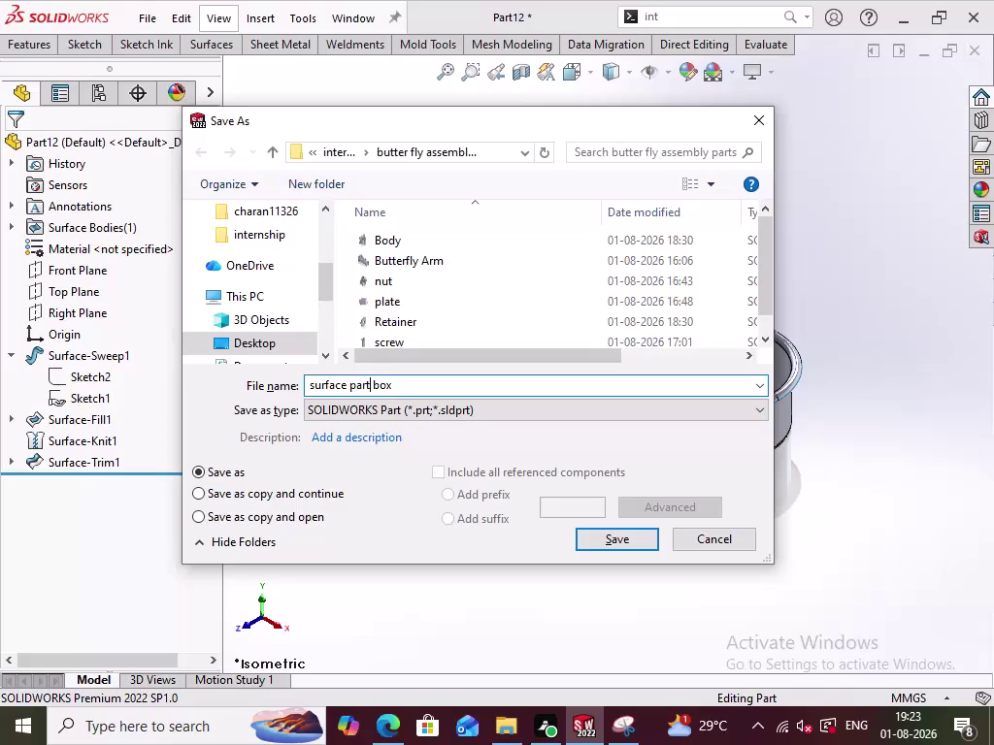
Remove the leftover 'box', save as 'surface part', and start a new document.
key(space)
click(405, 388)
key(BackSpace)
key(BackSpace)
key(BackSpace)
click(603, 541)
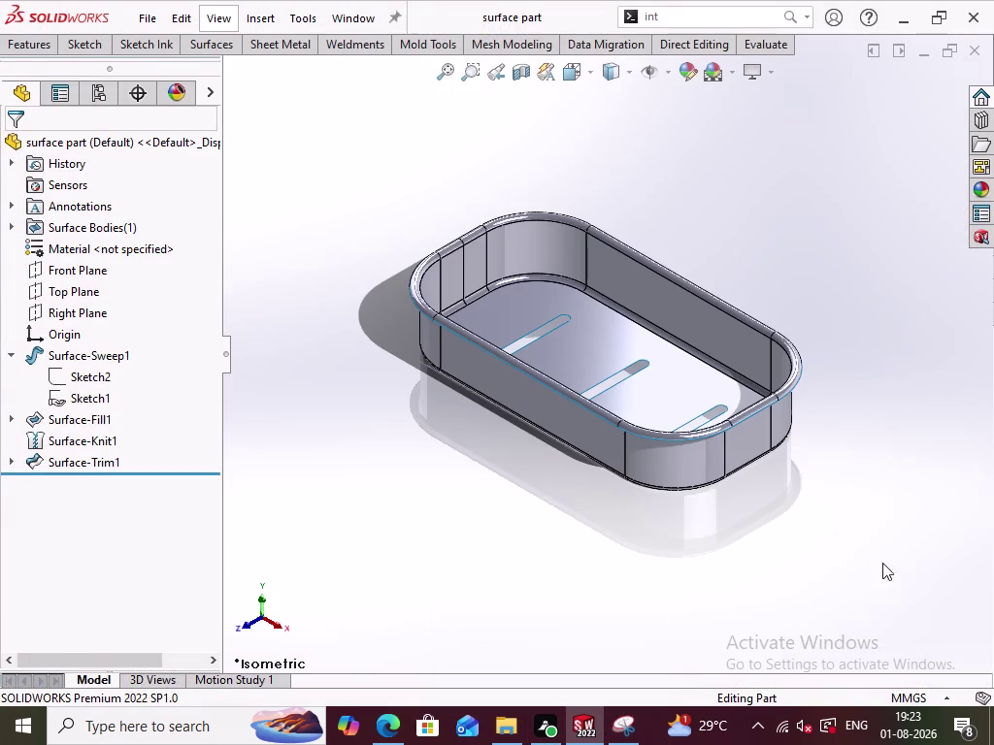
key(ctrl+n)
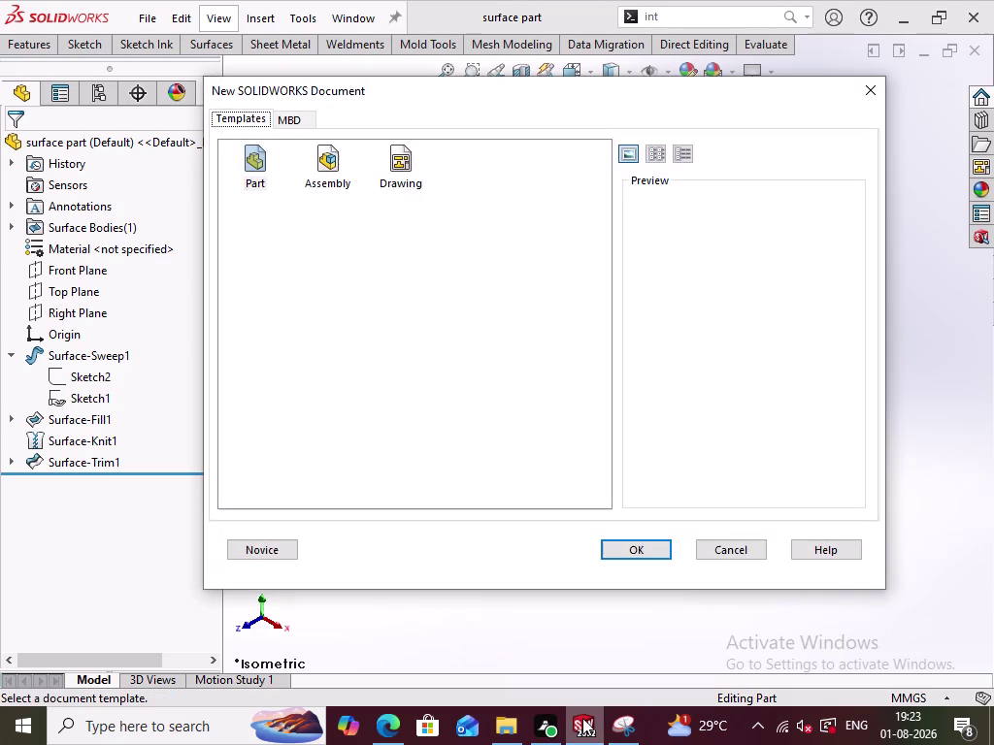
Create a new drawing from the Drawing template on an A3 (ISO) sheet.
click(393, 168)
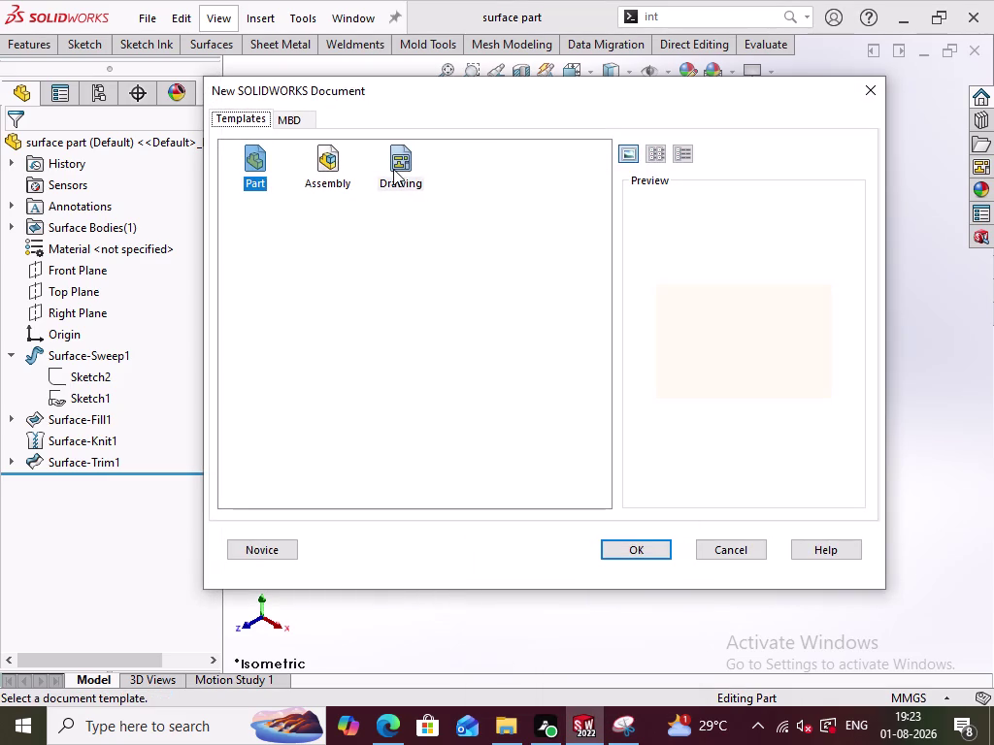
click(632, 553)
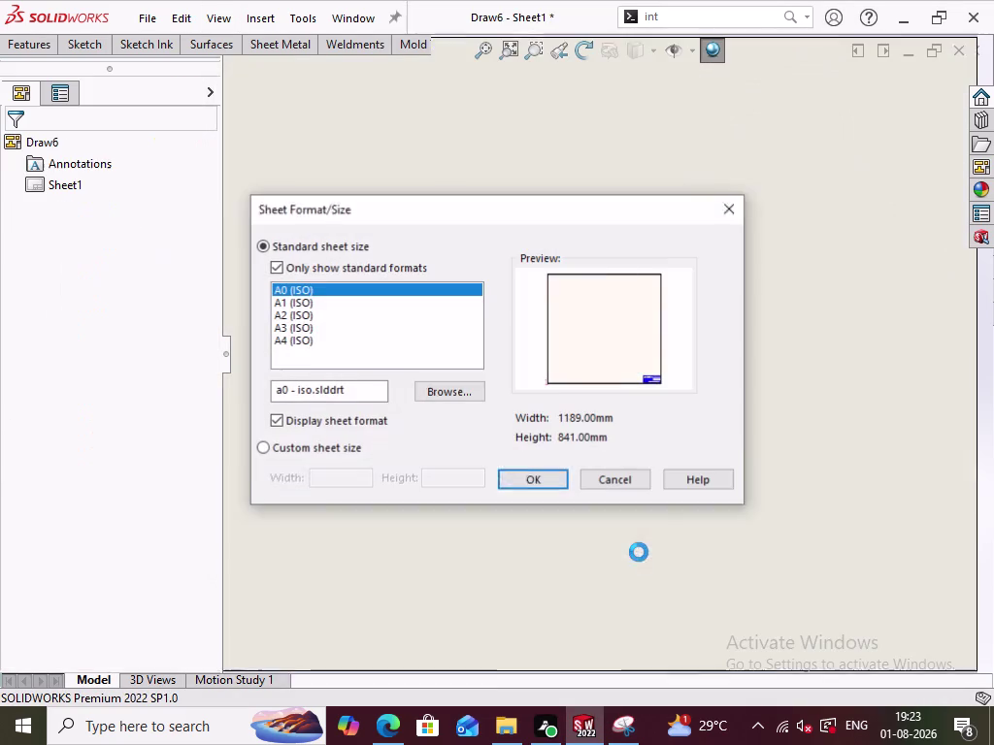
click(308, 324)
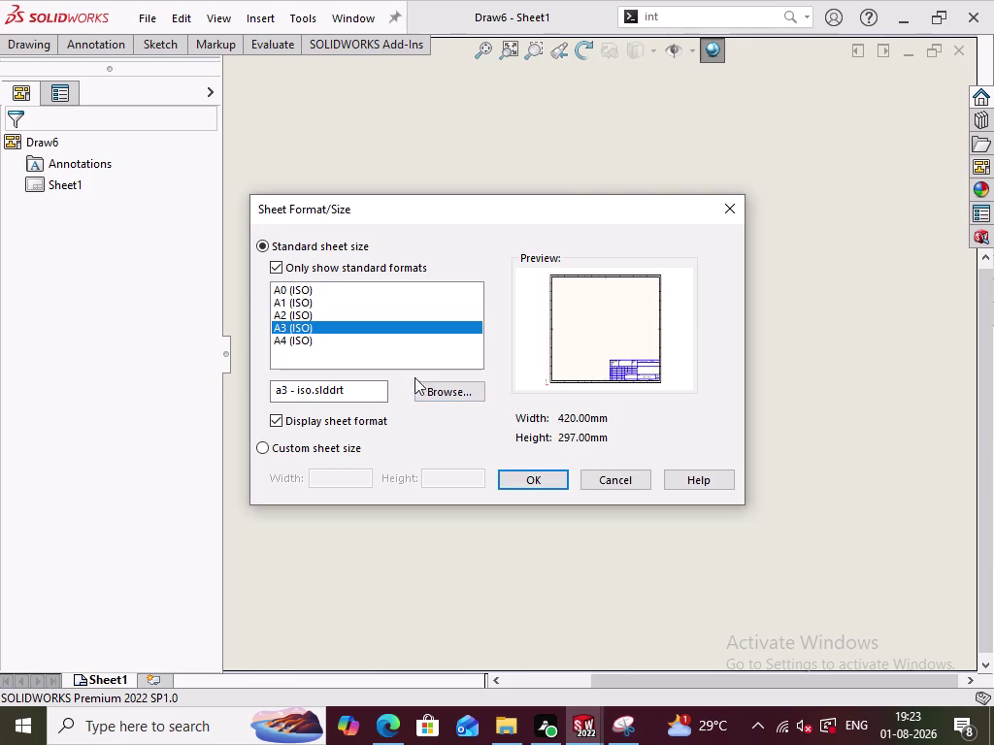
click(524, 472)
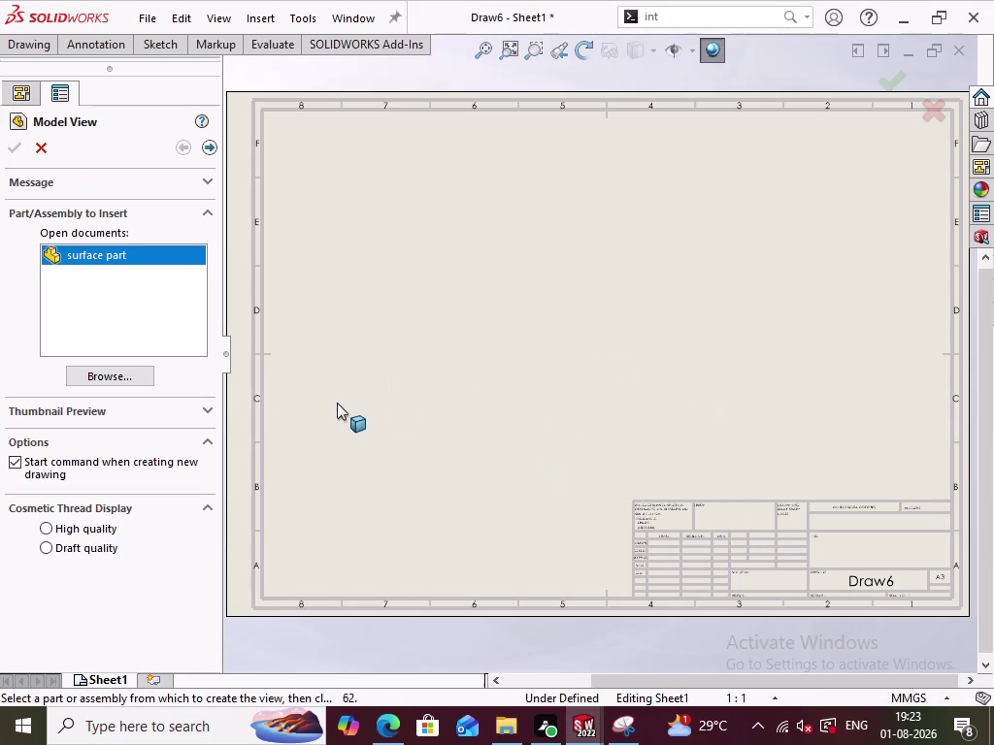
From surface part, place a Top view upper left, a front view below, and an isometric view upper right.
double_click(138, 255)
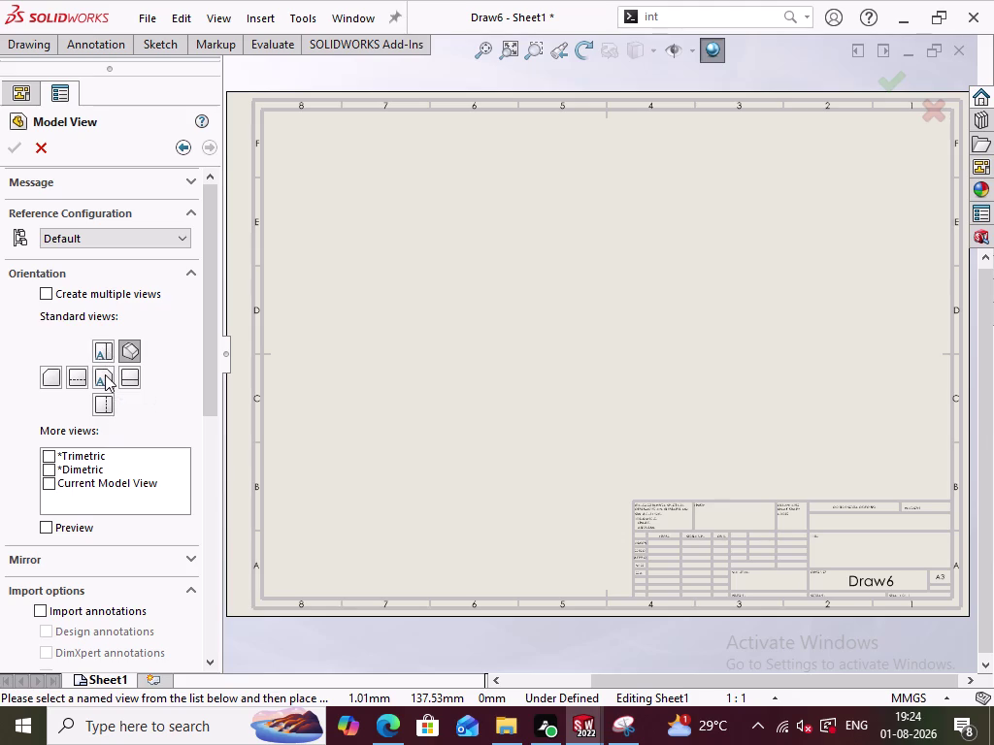
click(107, 346)
click(421, 226)
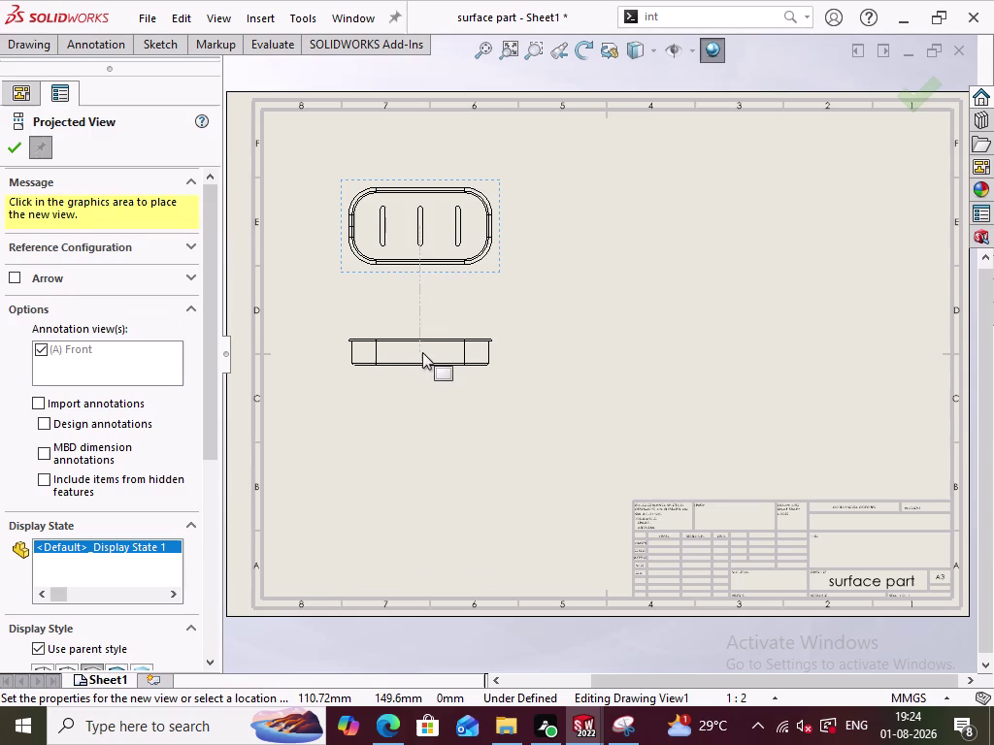
click(426, 339)
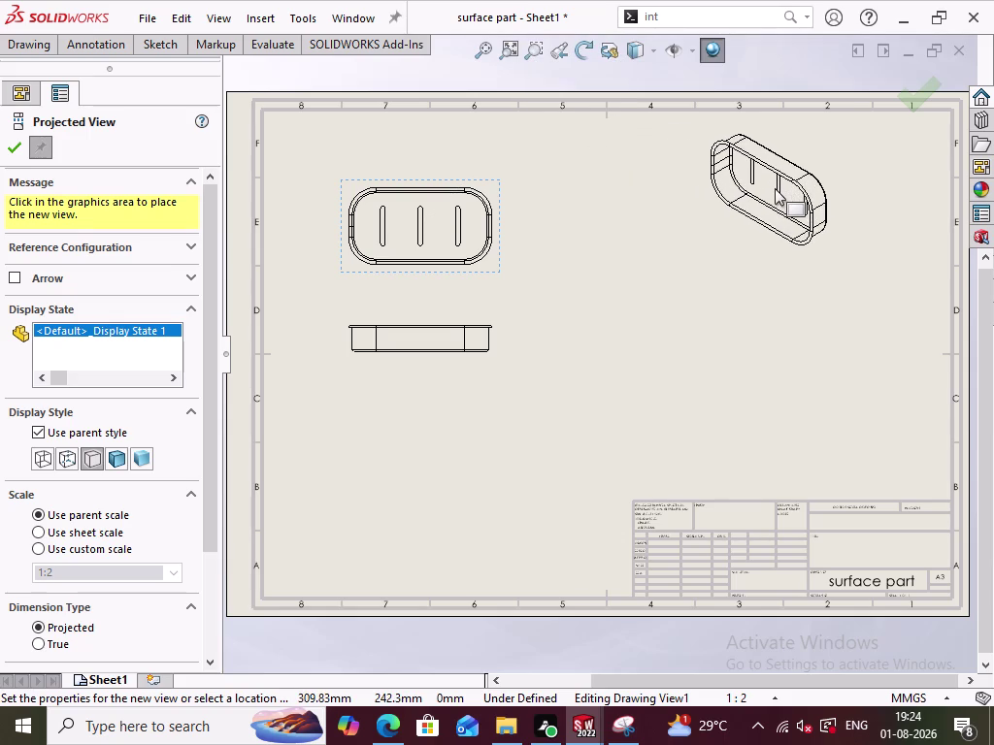
click(775, 188)
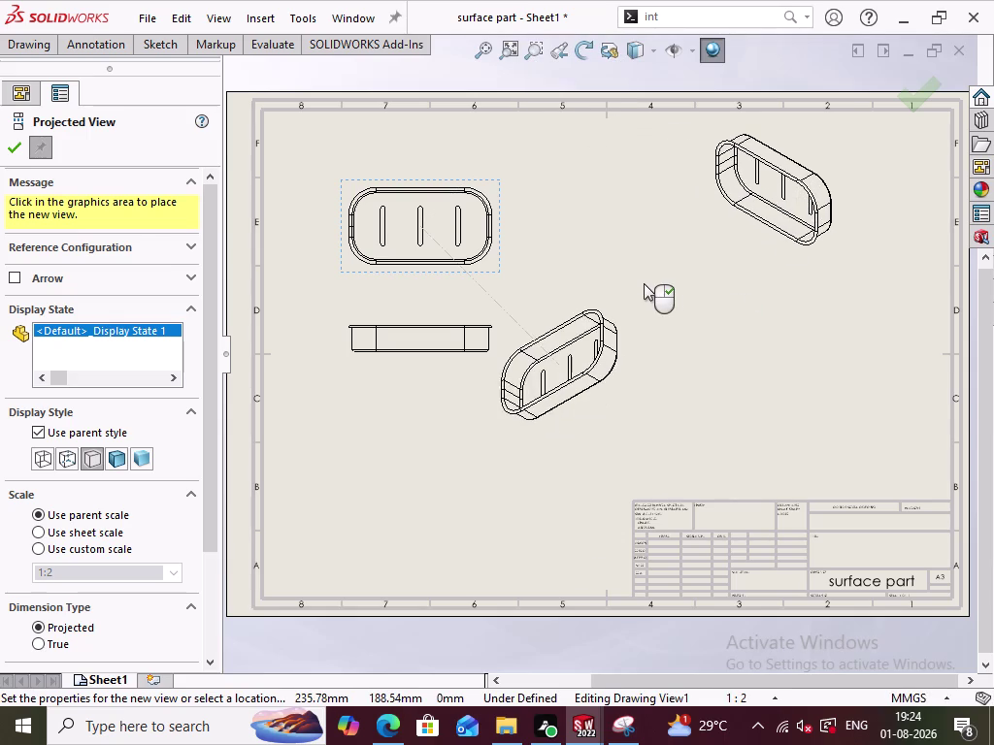
click(20, 149)
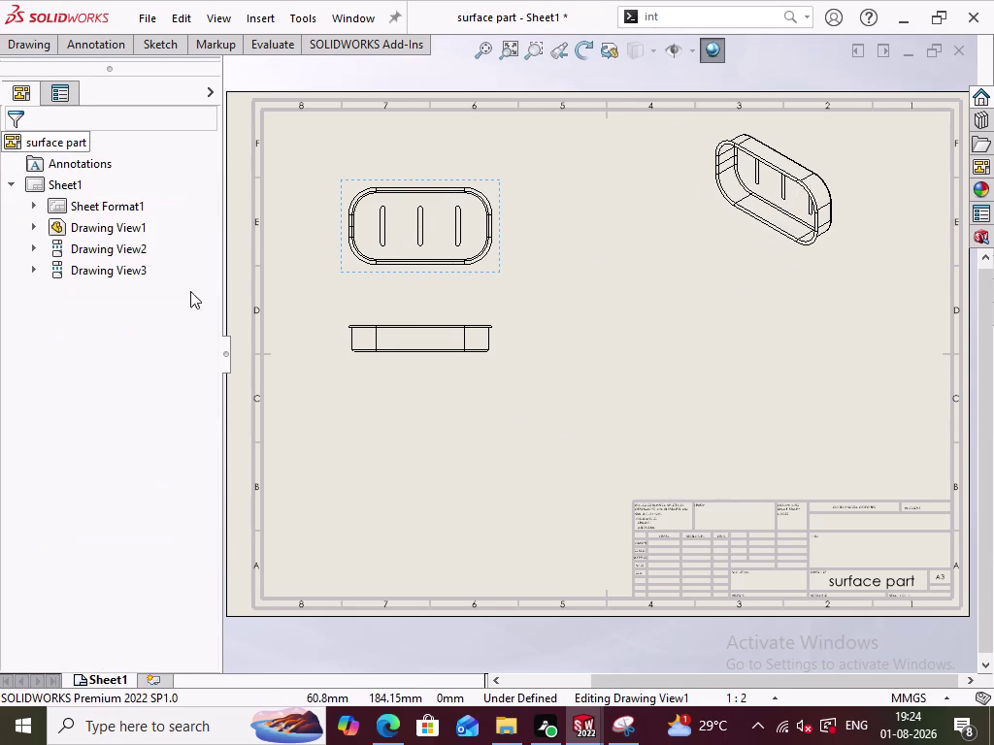
double_click(785, 269)
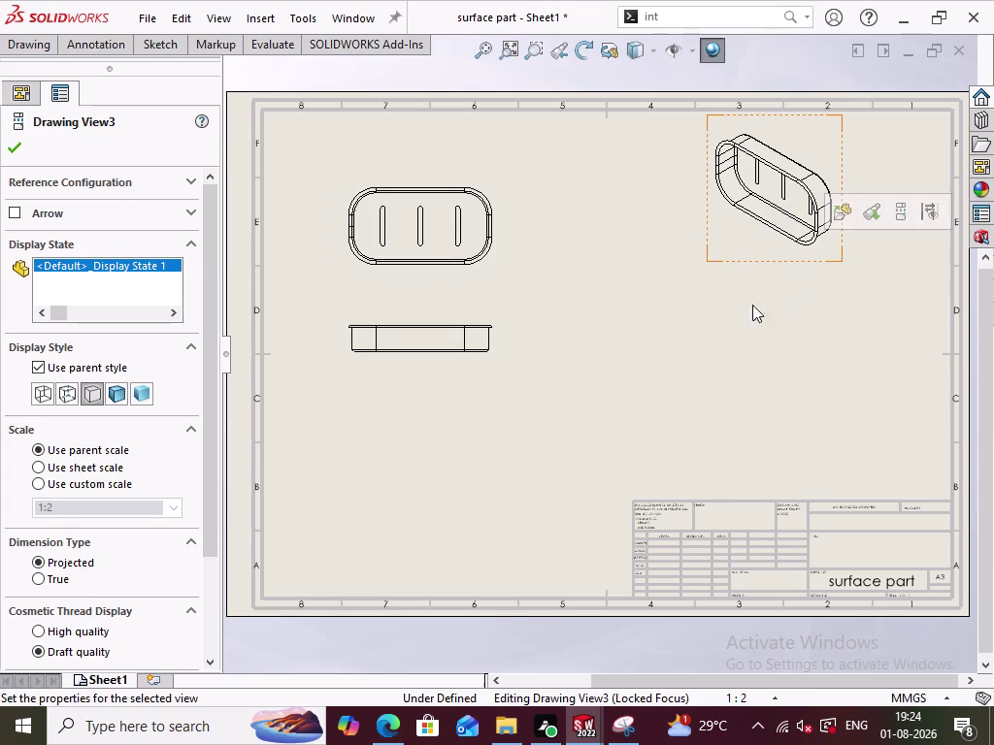
Set the isometric view's display style to Shaded With Edges.
click(116, 392)
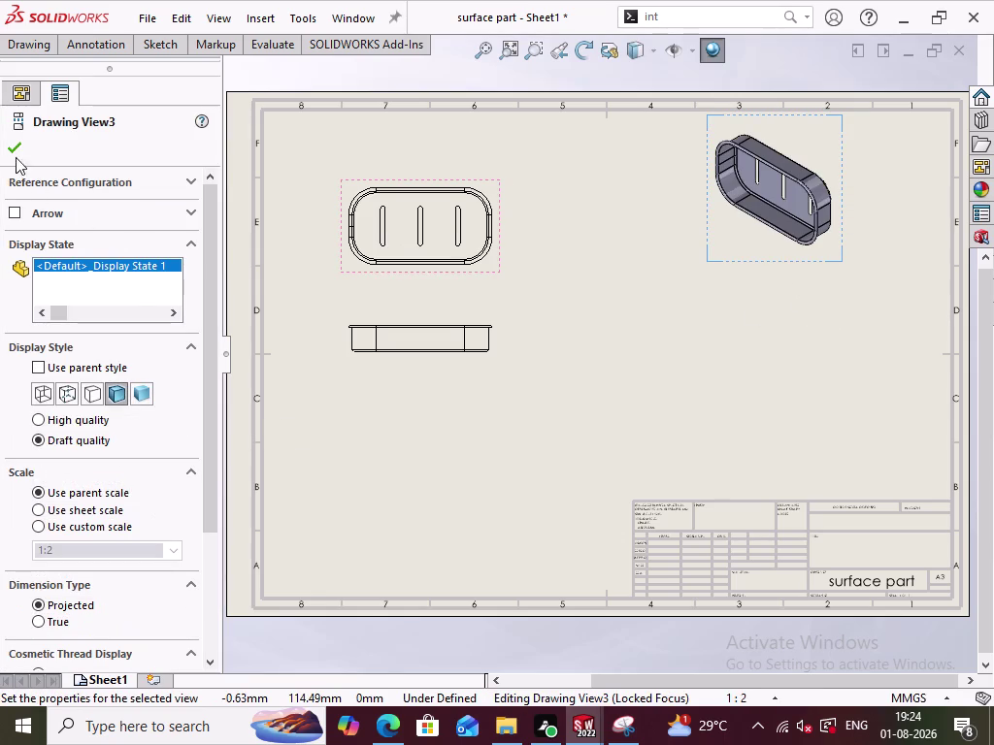
click(13, 149)
click(373, 492)
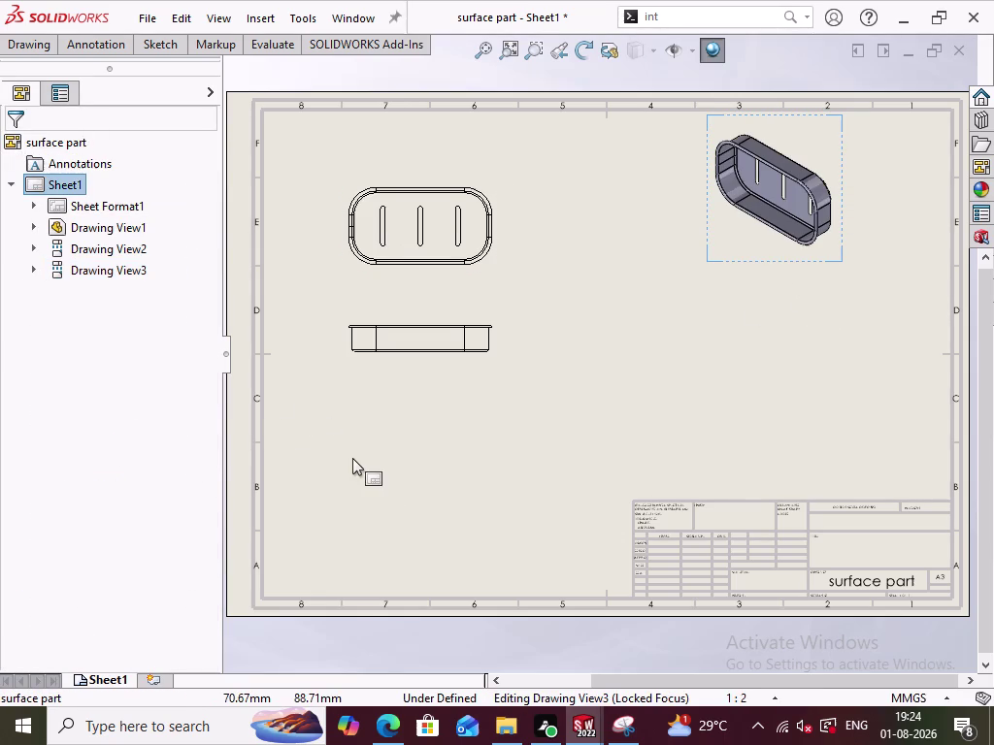
click(549, 468)
drag(549, 459, 327, 158)
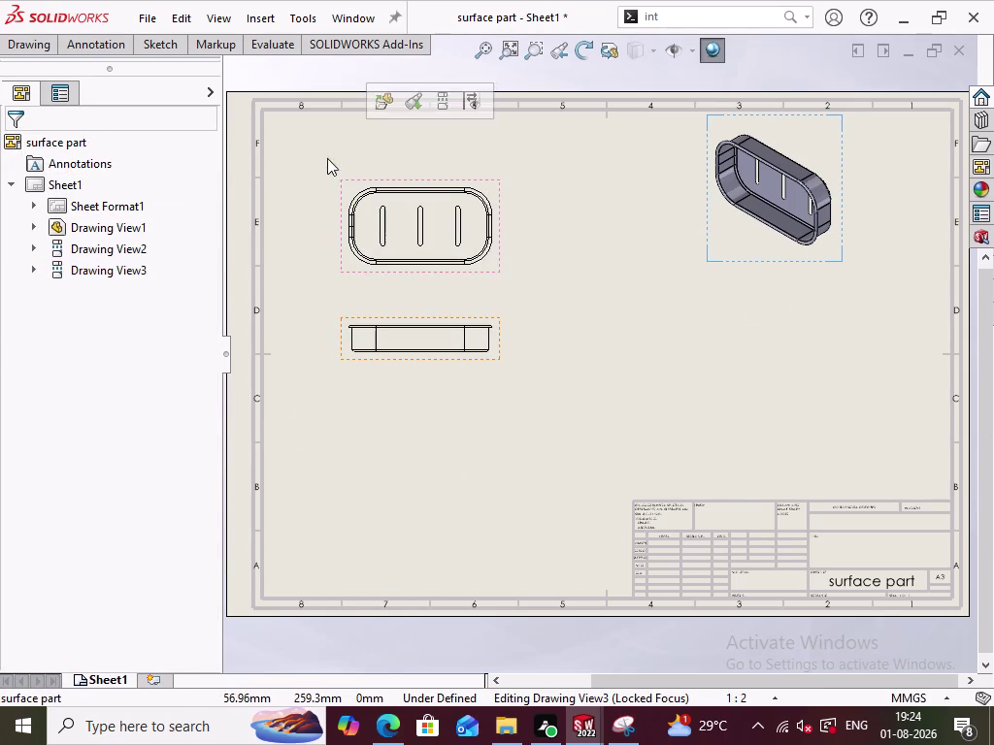
click(293, 151)
Show the full CommandManager and switch to the Annotation tools.
click(43, 47)
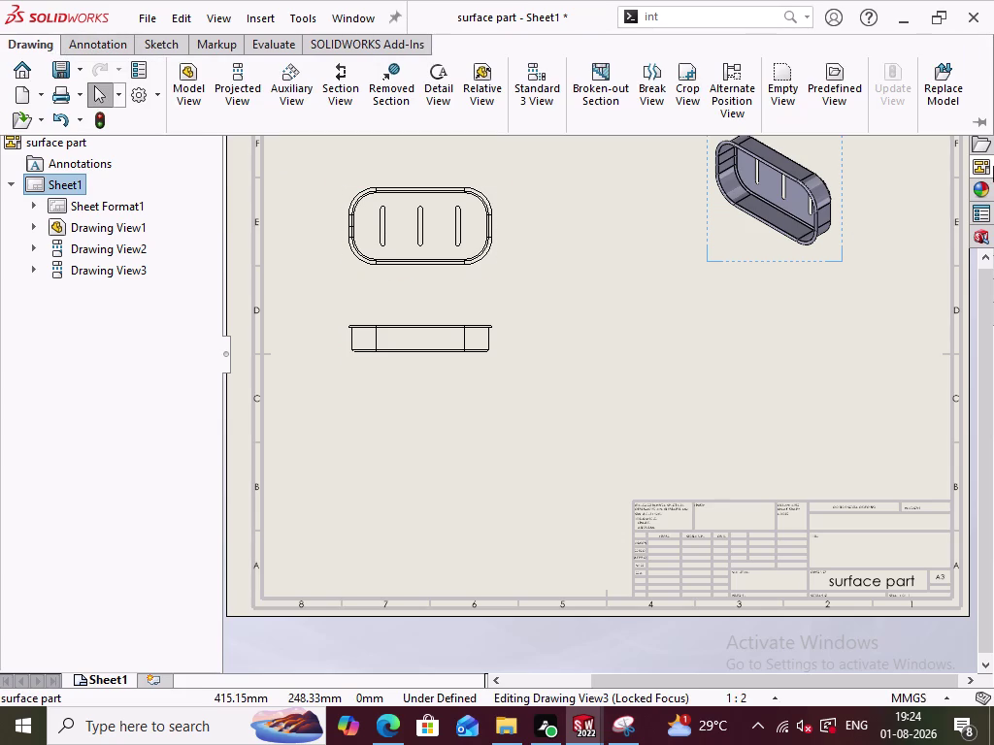
click(983, 121)
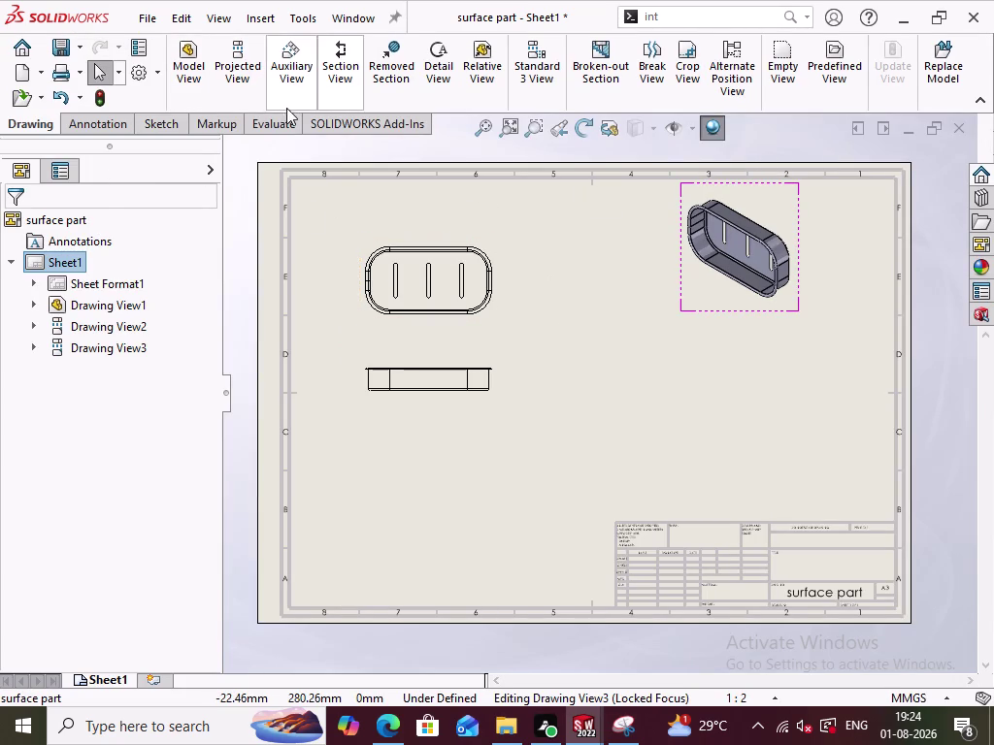
click(108, 127)
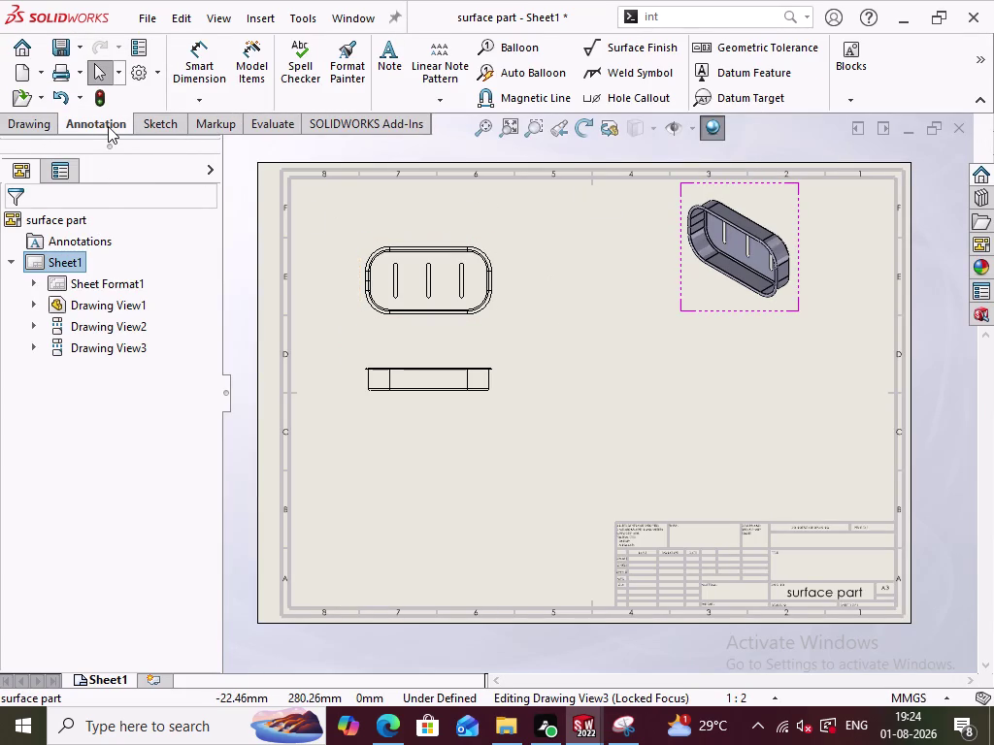
click(257, 72)
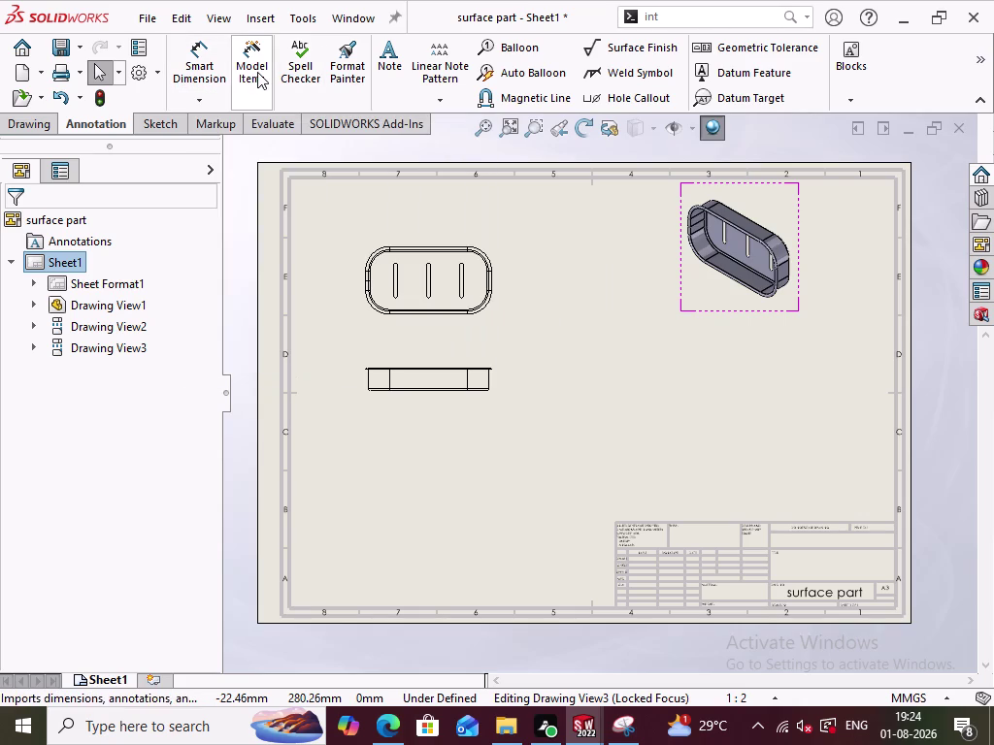
Cancel the first Model Items attempt and dismiss the drawing-document warning.
drag(567, 468, 471, 322)
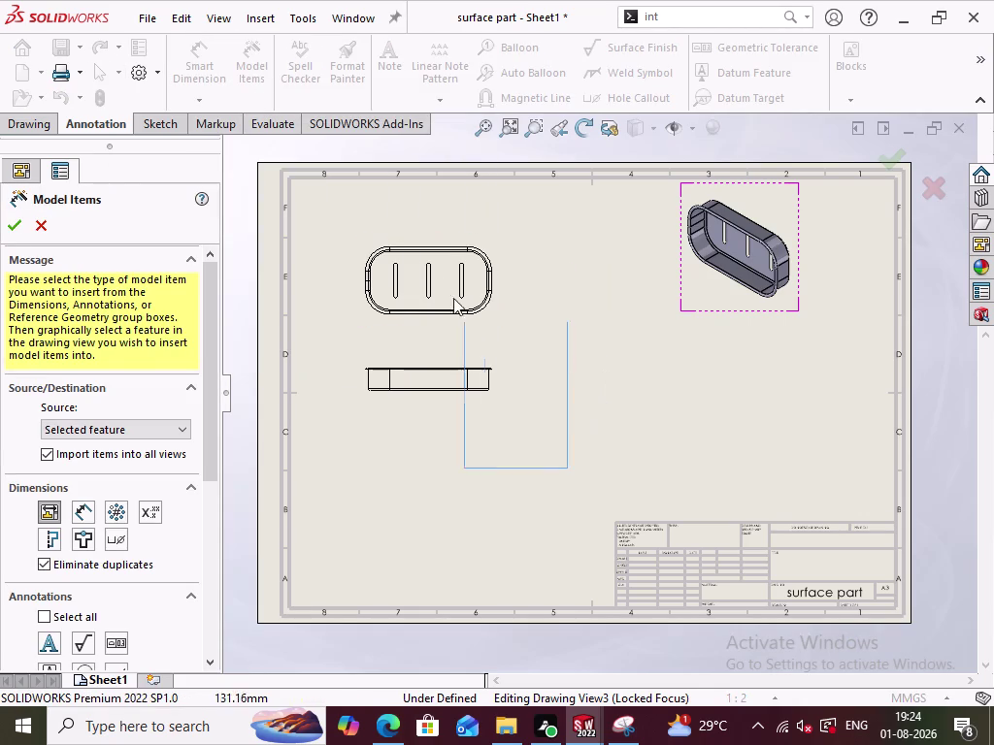
drag(472, 323, 340, 228)
click(44, 219)
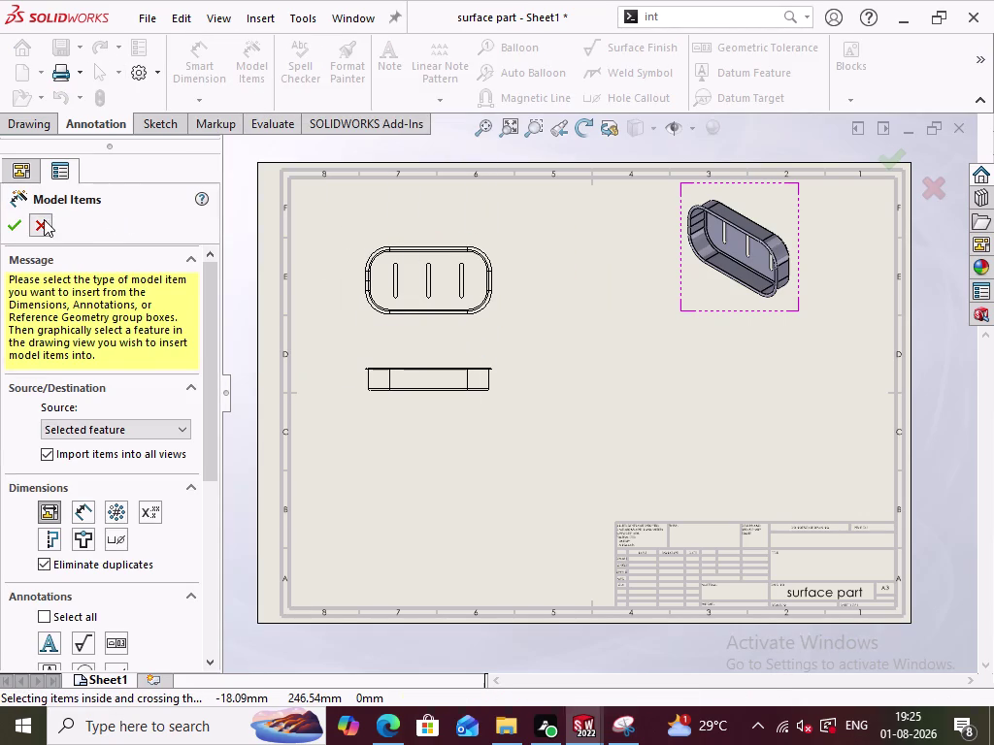
click(44, 130)
click(177, 72)
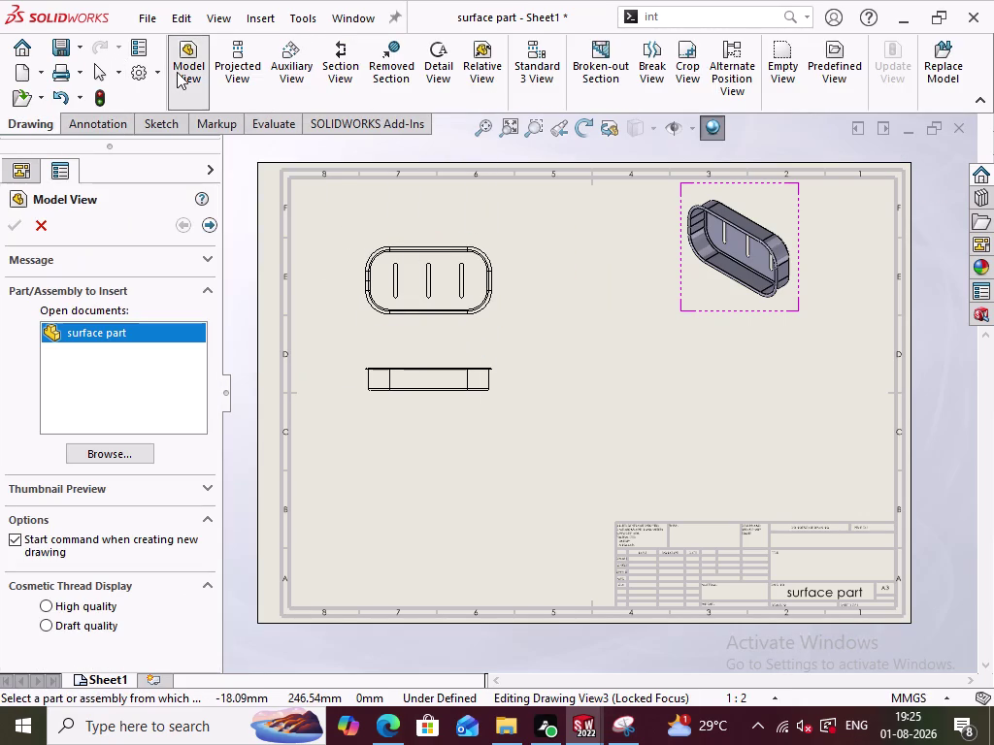
drag(516, 453, 313, 227)
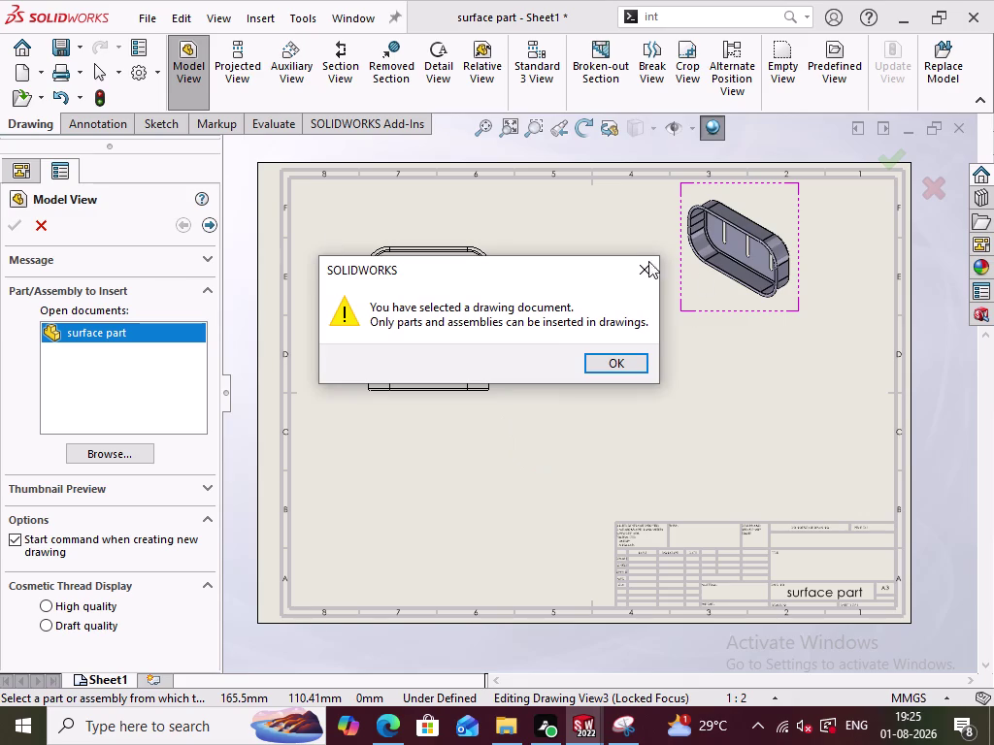
click(638, 266)
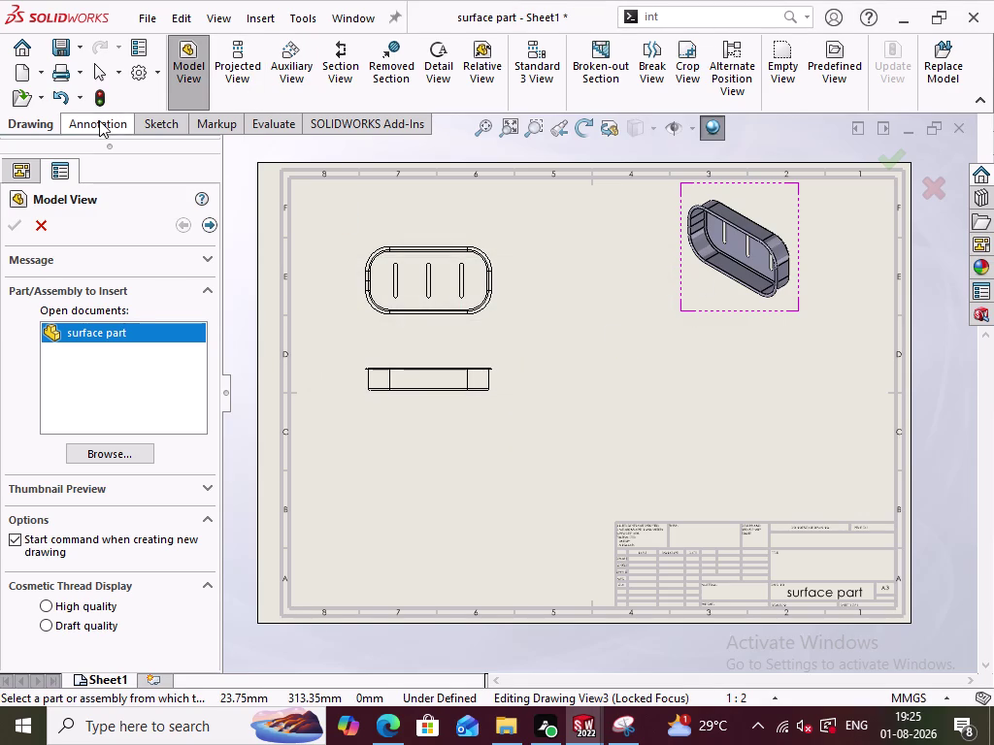
click(99, 121)
Try importing Surface-Fill1 model dimensions into selected views, which adds none.
click(251, 74)
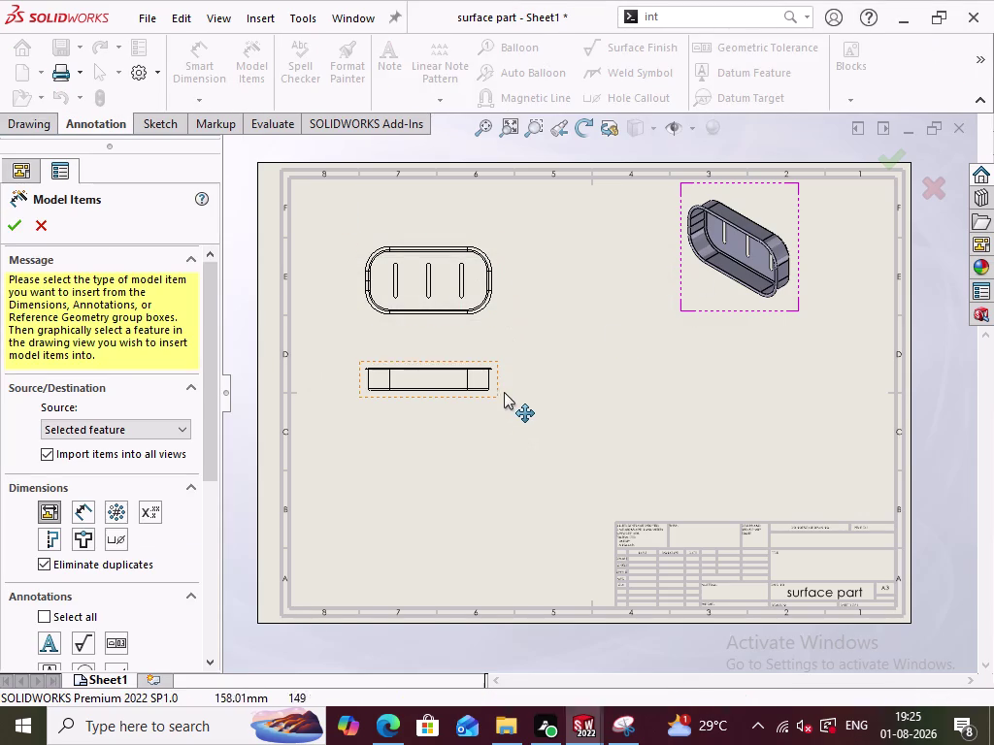
click(499, 377)
click(490, 381)
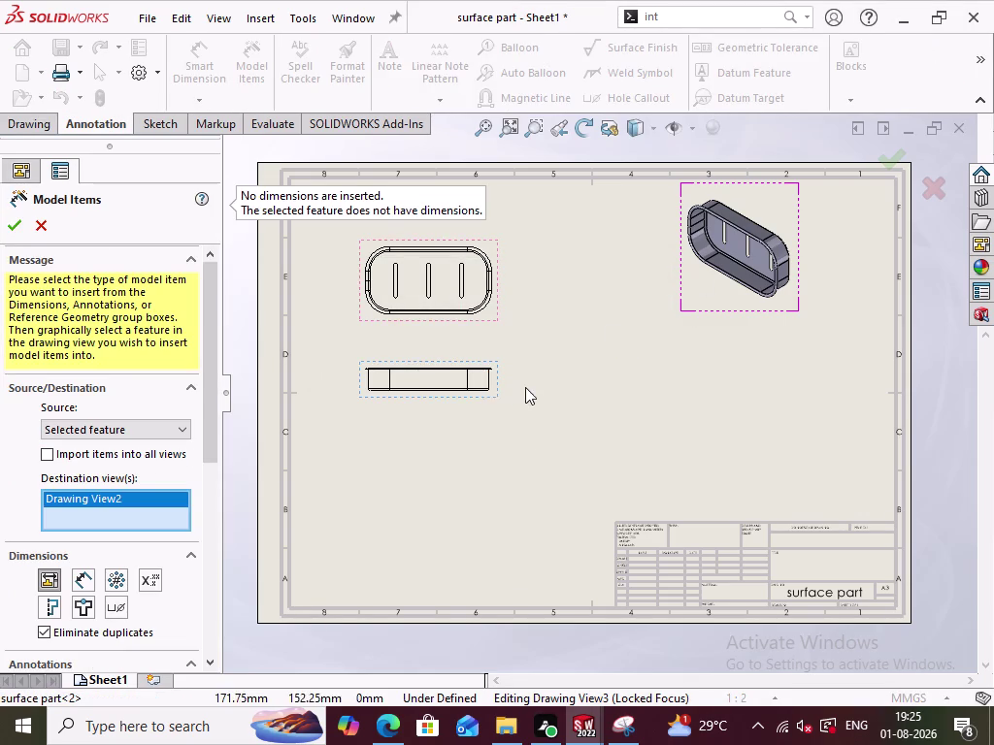
click(472, 369)
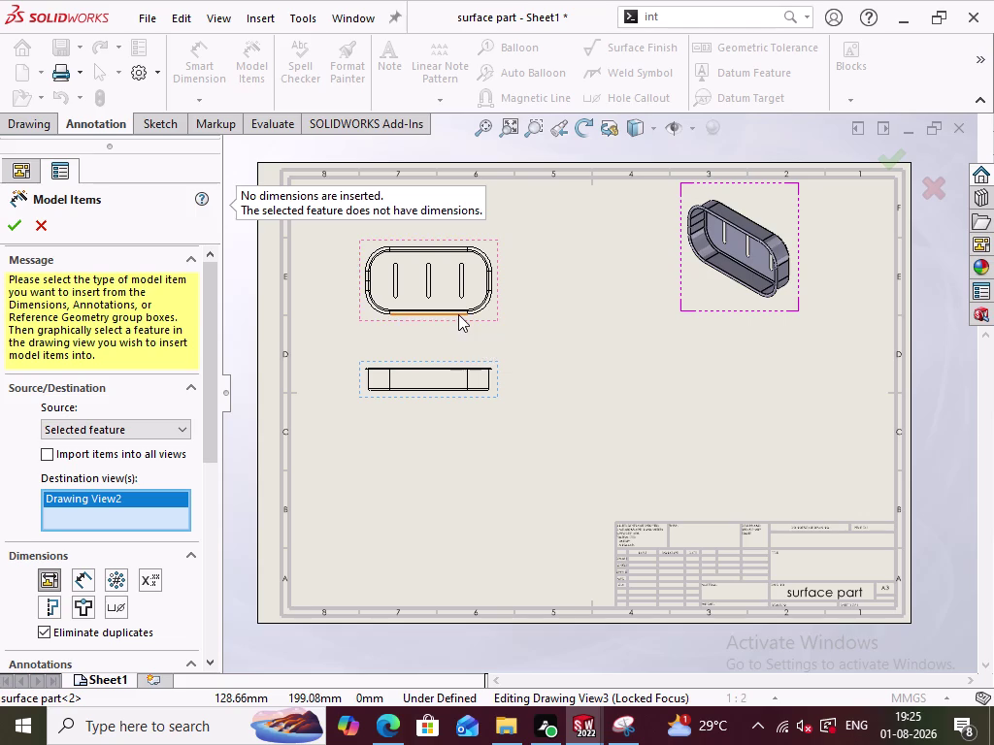
click(458, 315)
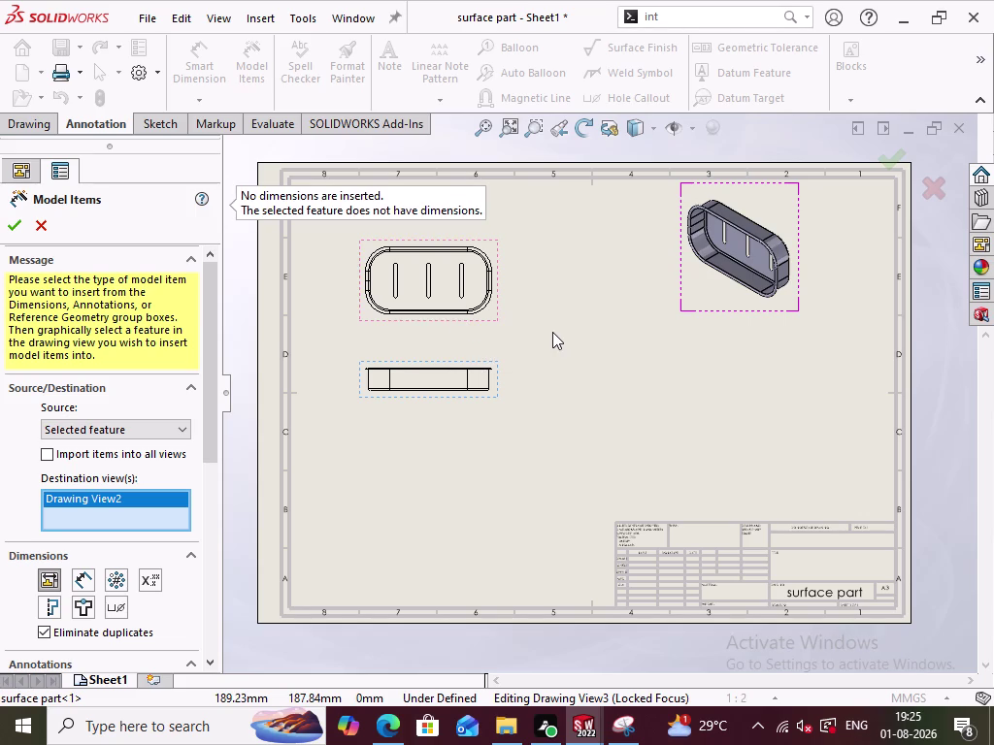
click(460, 311)
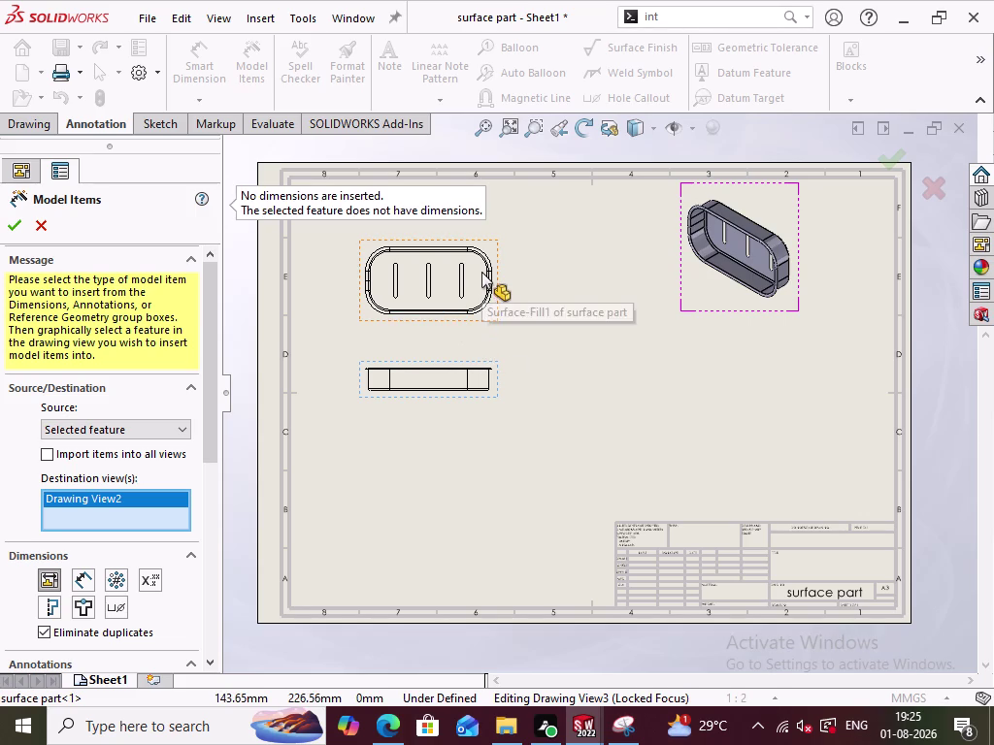
click(482, 272)
click(50, 222)
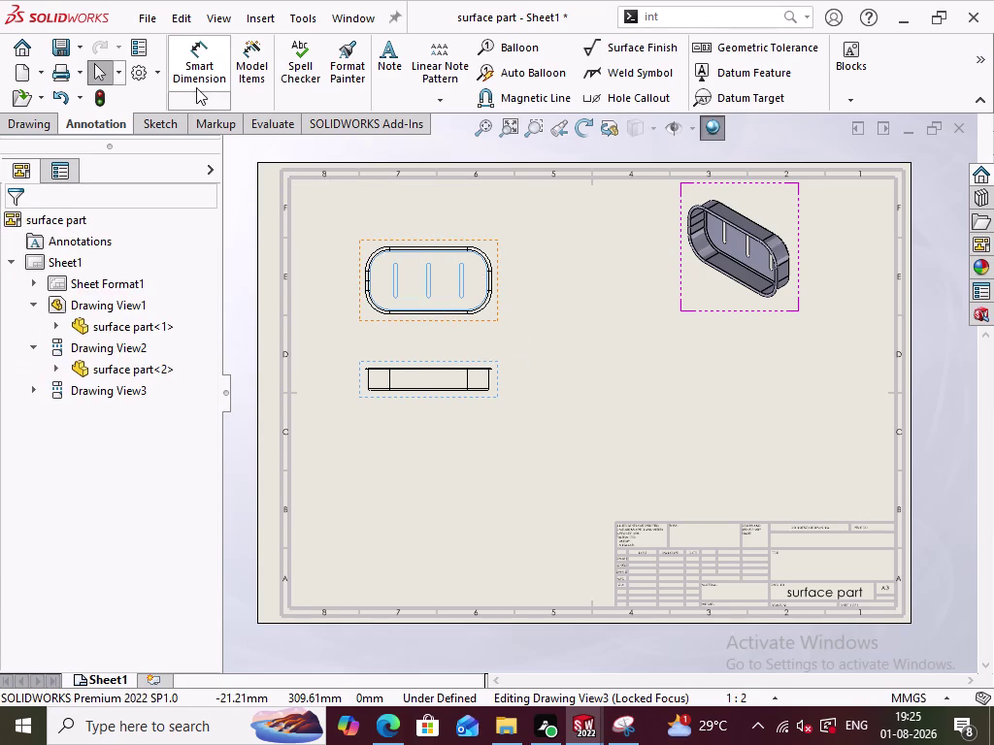
Start Smart Dimension to dimension the views manually.
click(197, 81)
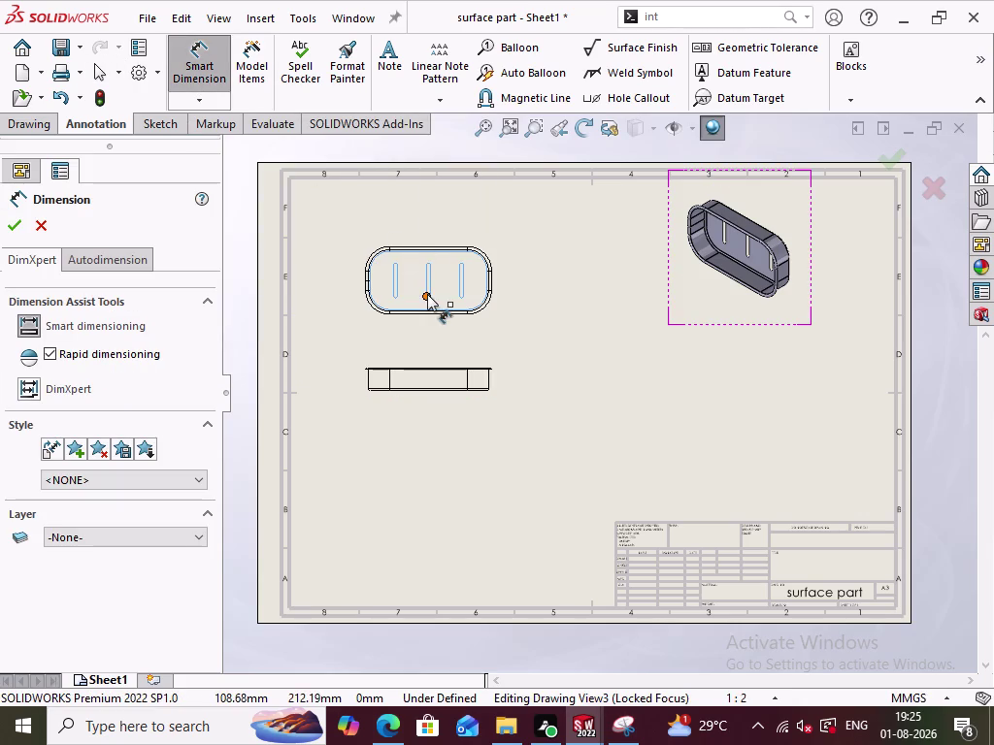
scroll(down, 3)
scroll(down, 3)
Exit dimensioning and undo the isometric view, confirming its removal.
click(562, 303)
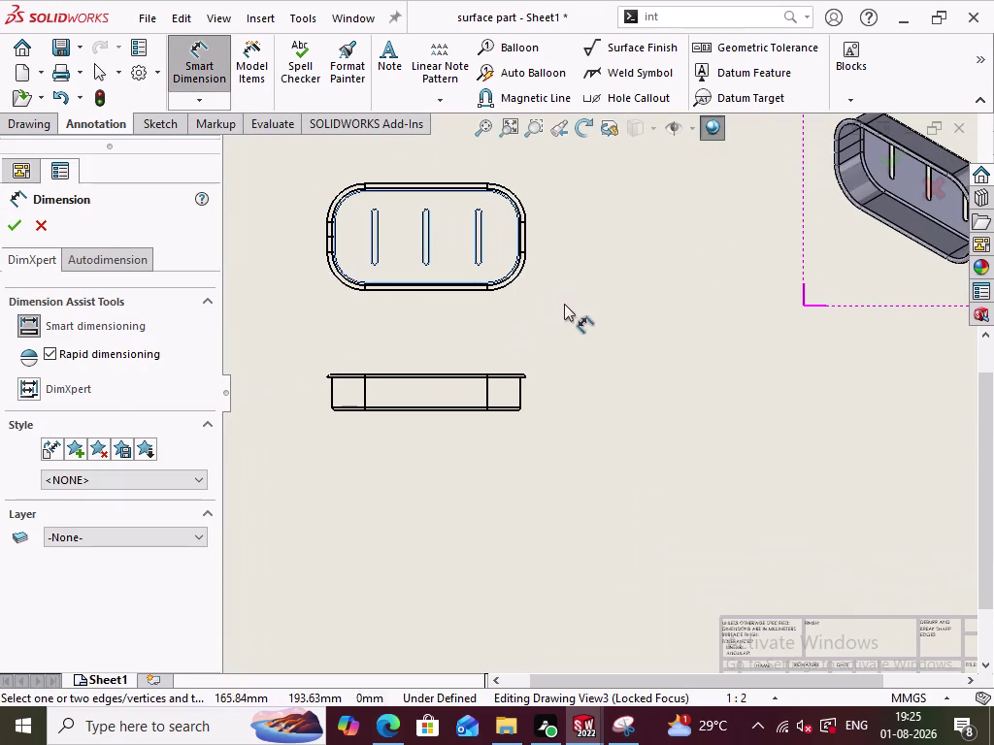
click(40, 229)
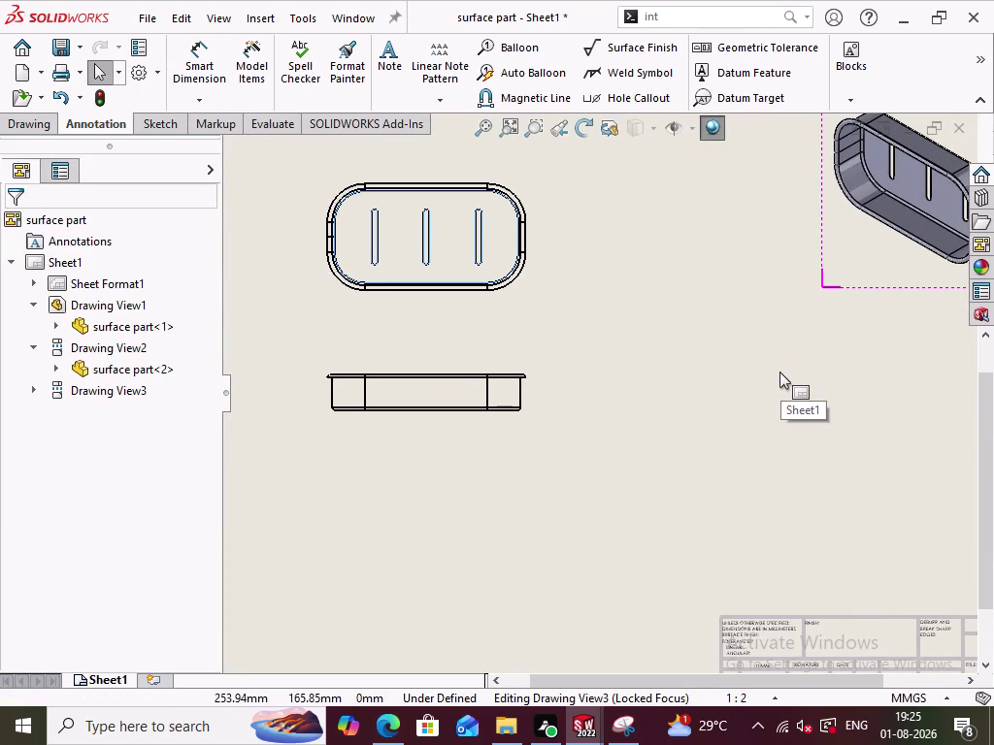
key(ctrl+z)
click(632, 374)
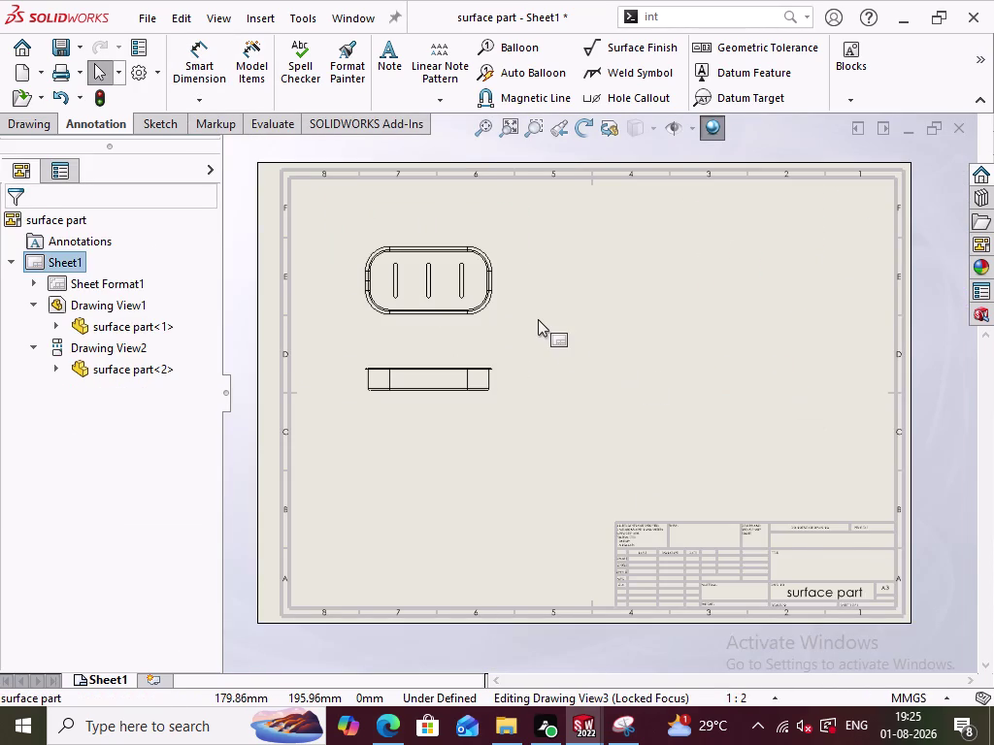
Open Drawing View1's properties, decline the isometric orientation change, and close them.
scroll(down, 3)
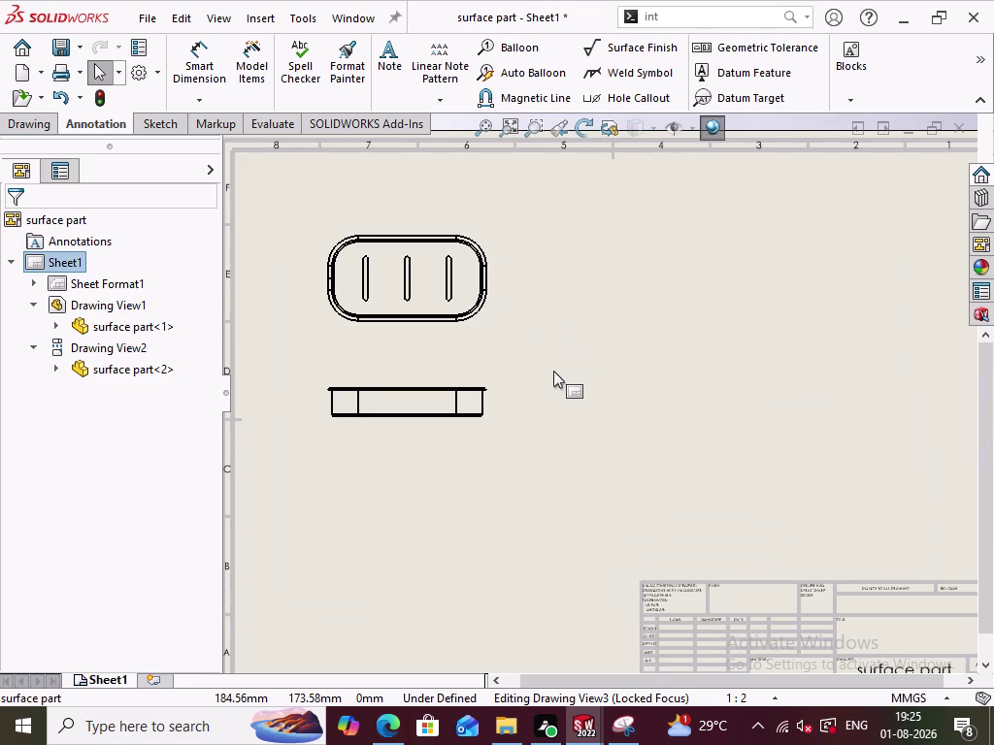
key(ctrl+b)
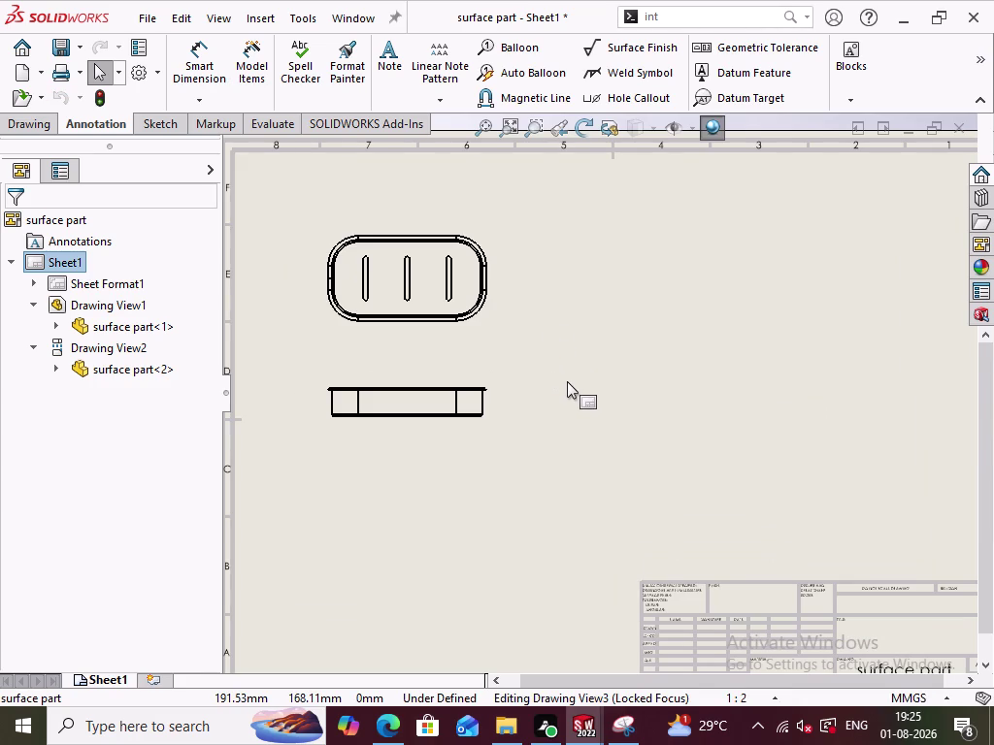
key(ctrl+b)
scroll(up, 3)
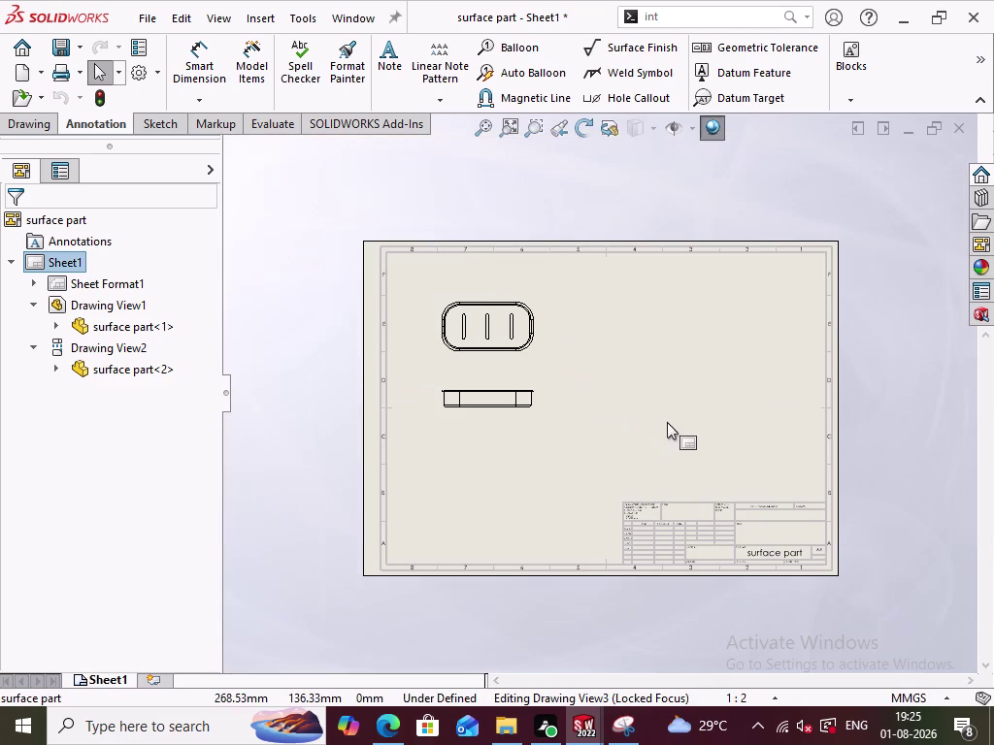
double_click(539, 362)
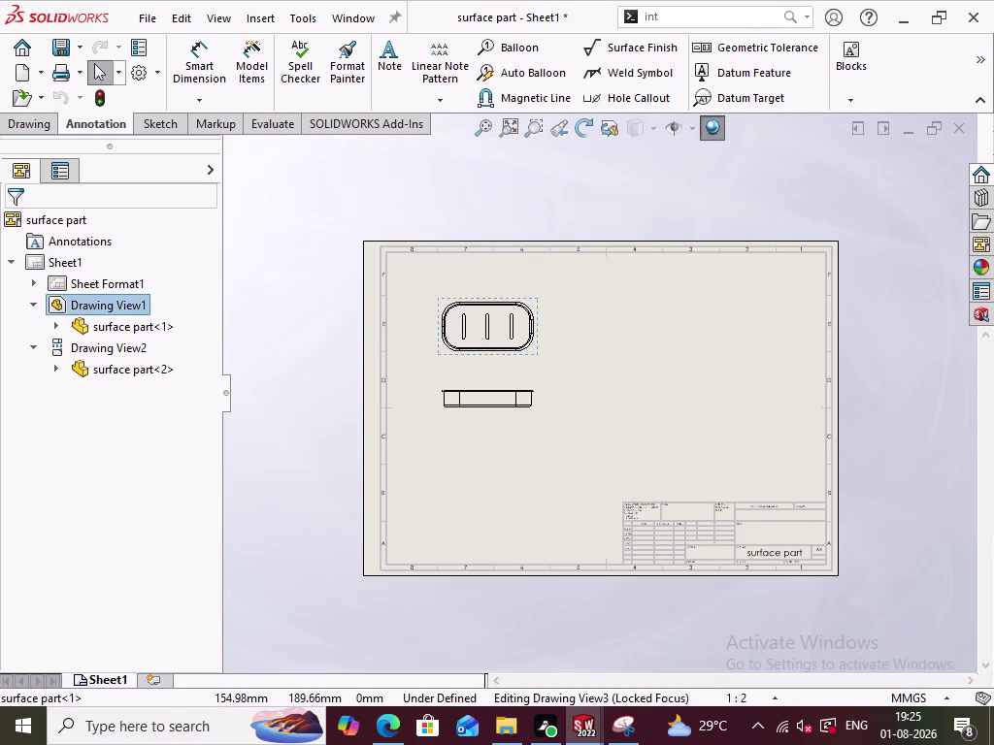
double_click(539, 350)
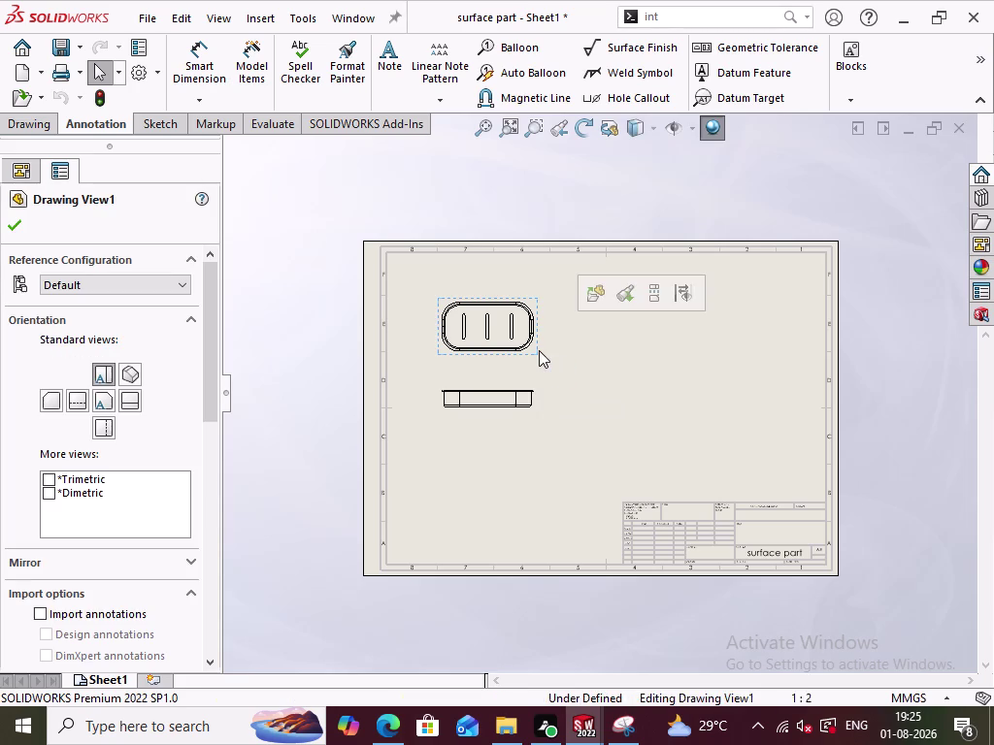
click(128, 374)
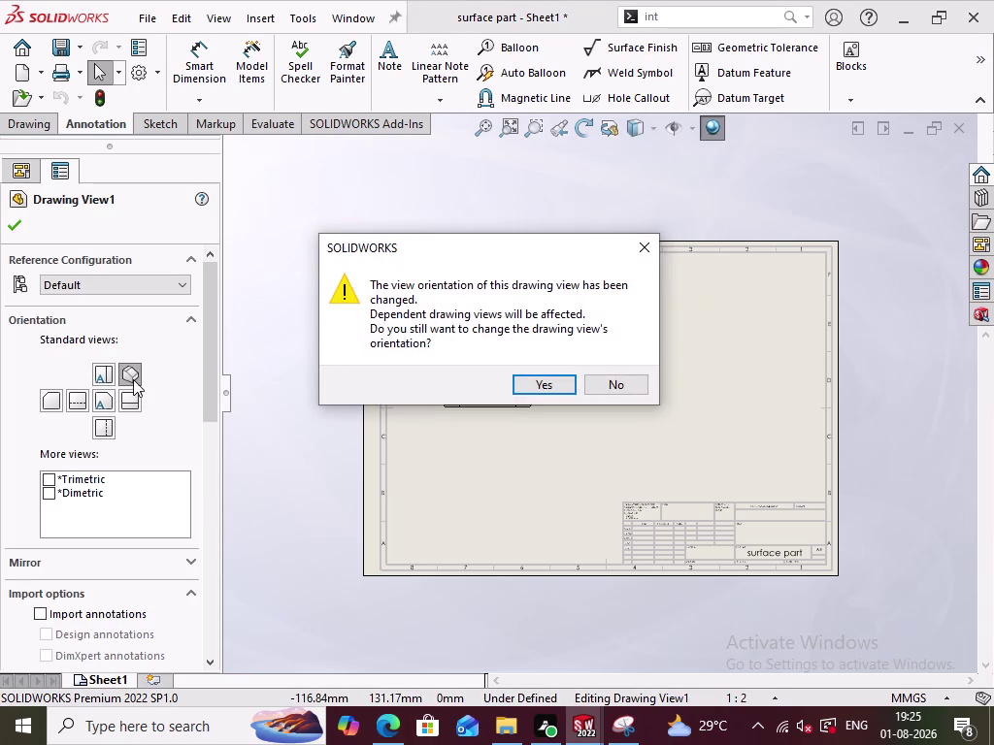
click(629, 259)
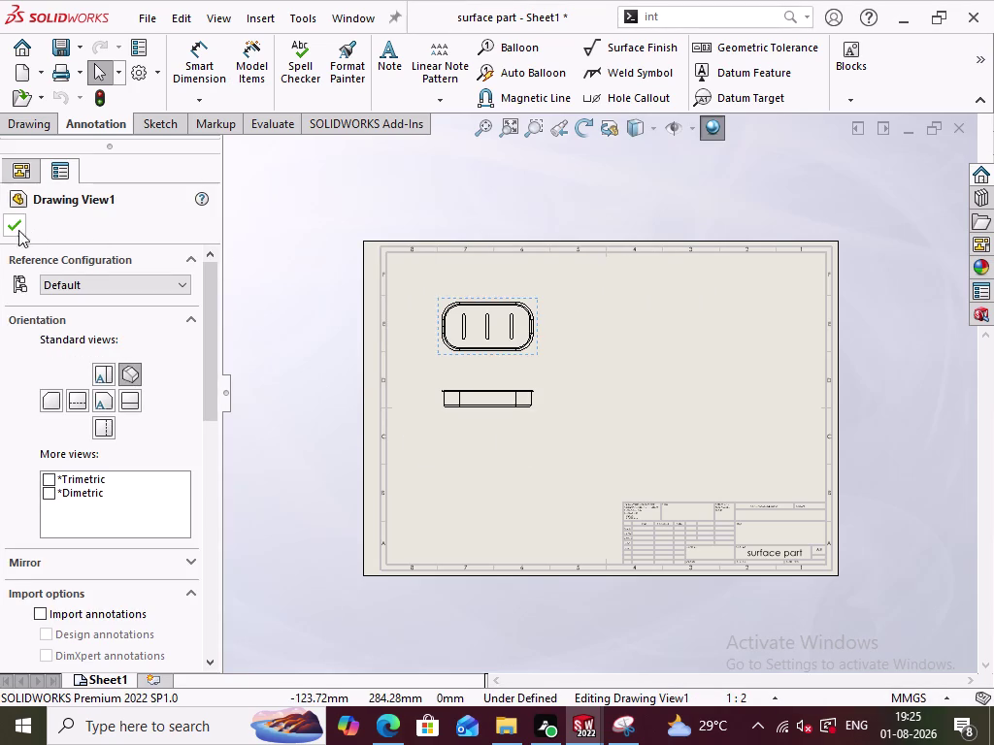
click(11, 224)
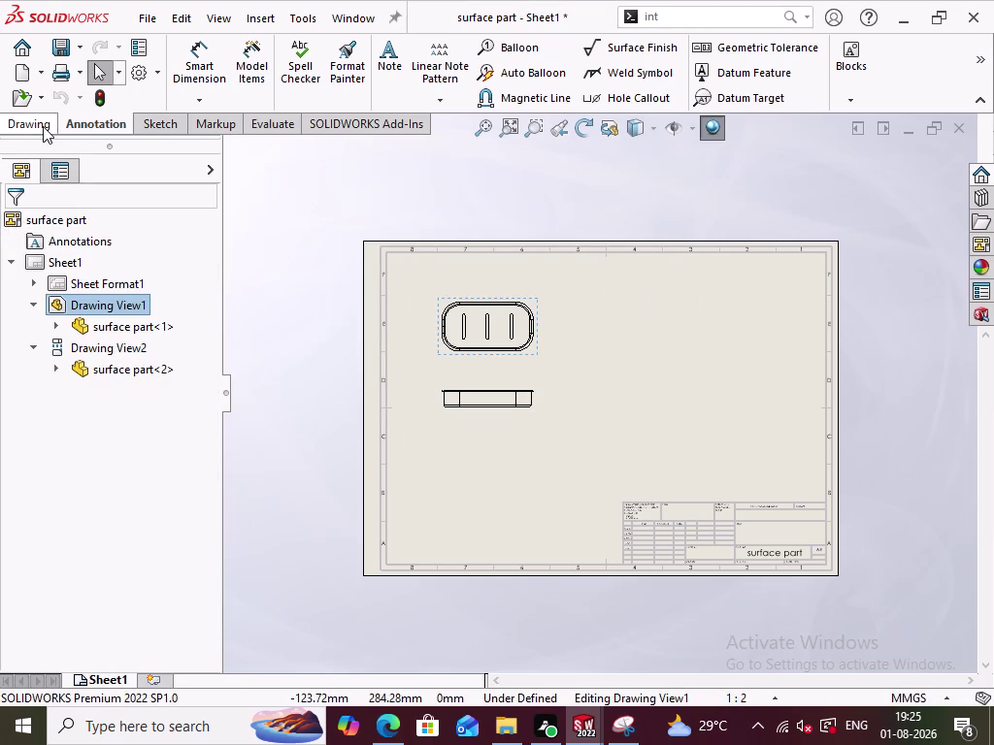
Insert an isometric model view of the tray part at the sheet's upper right.
click(39, 128)
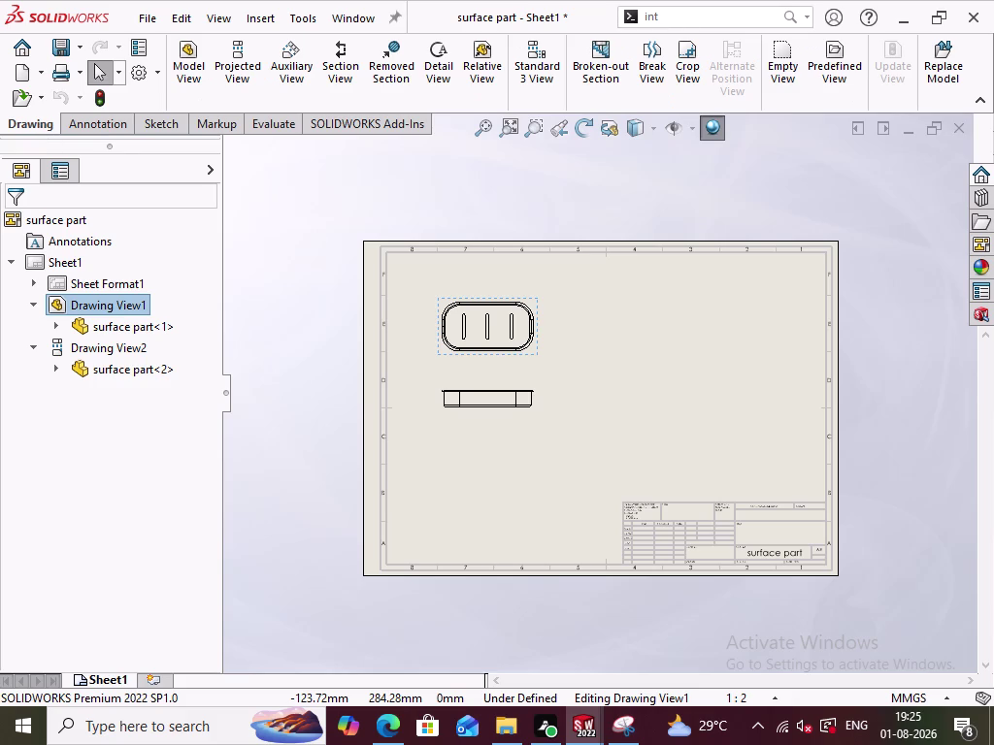
click(169, 69)
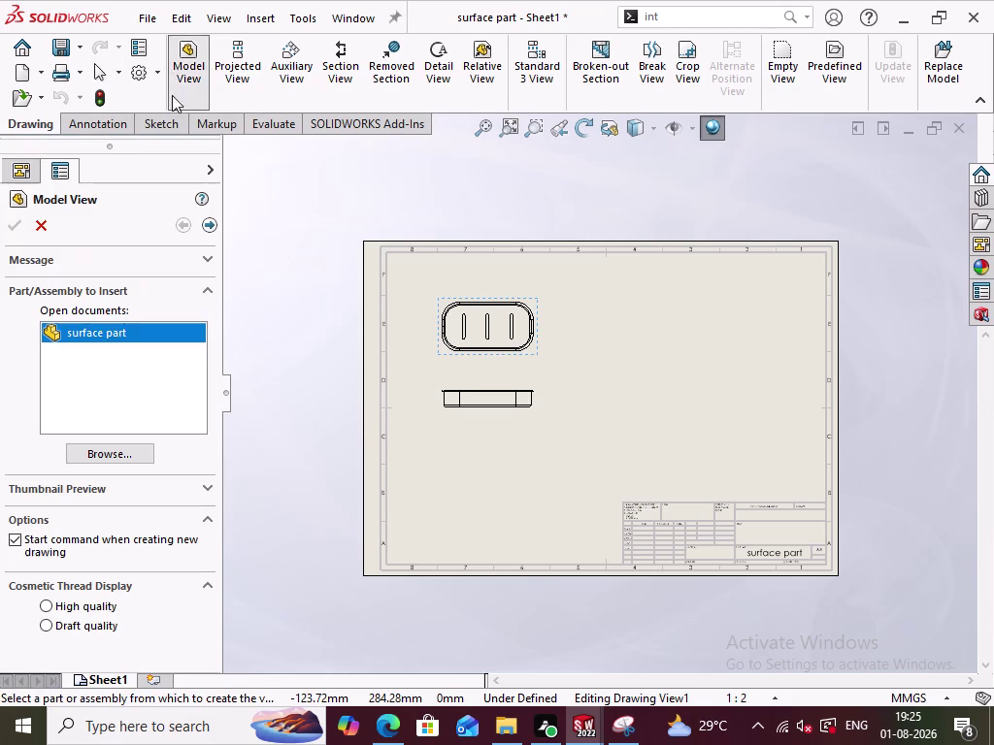
click(162, 334)
double_click(162, 335)
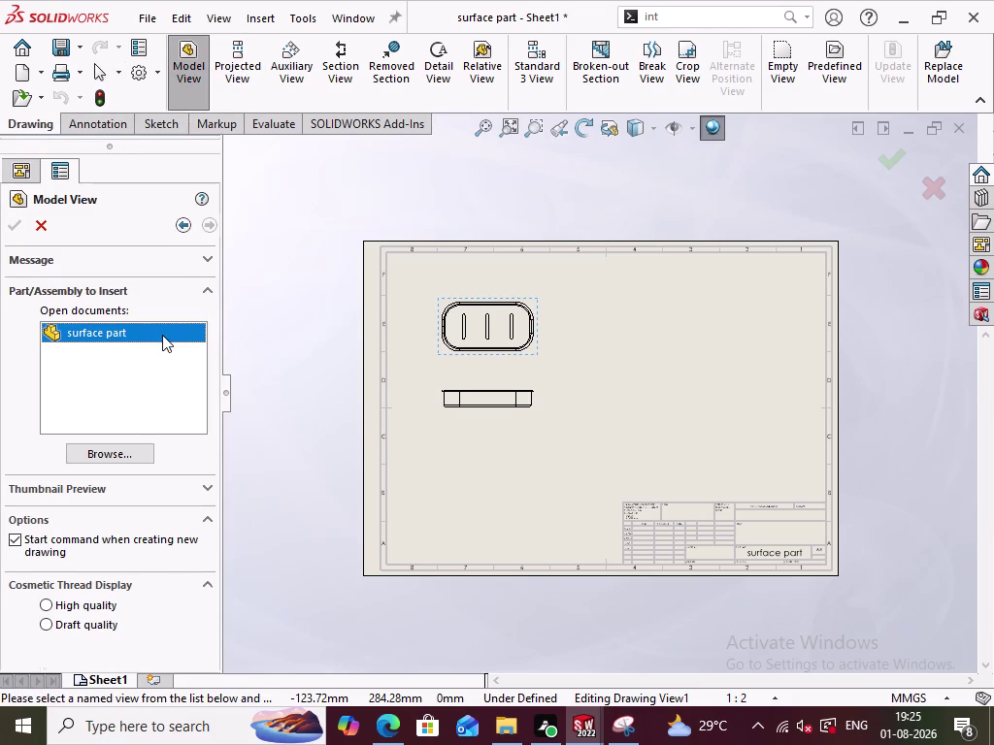
click(127, 427)
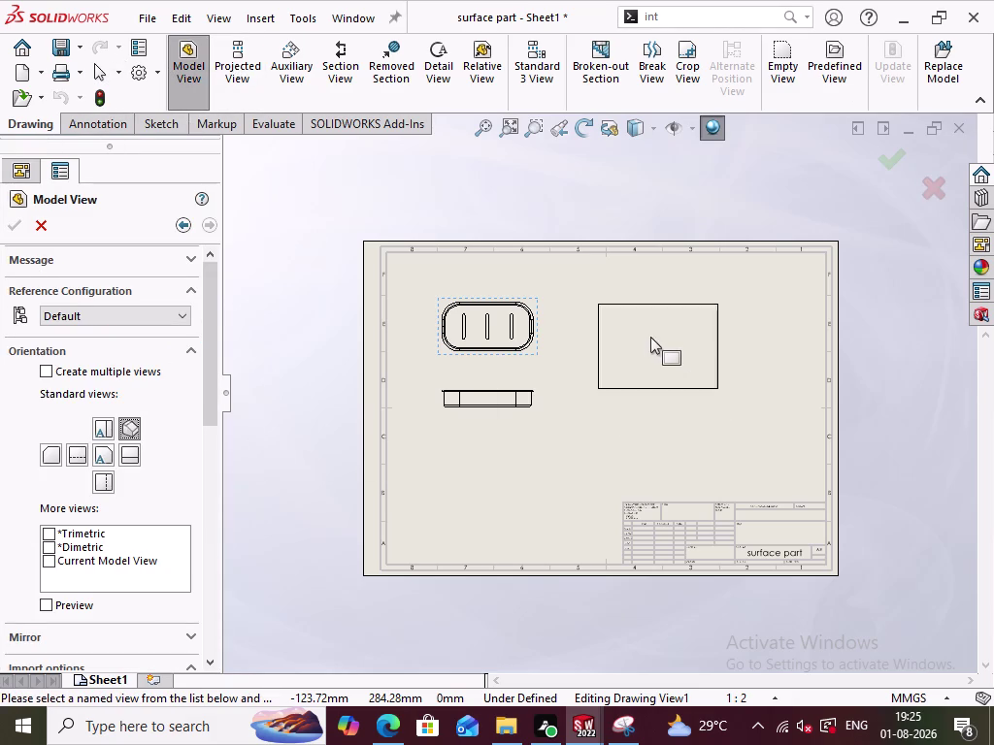
click(672, 319)
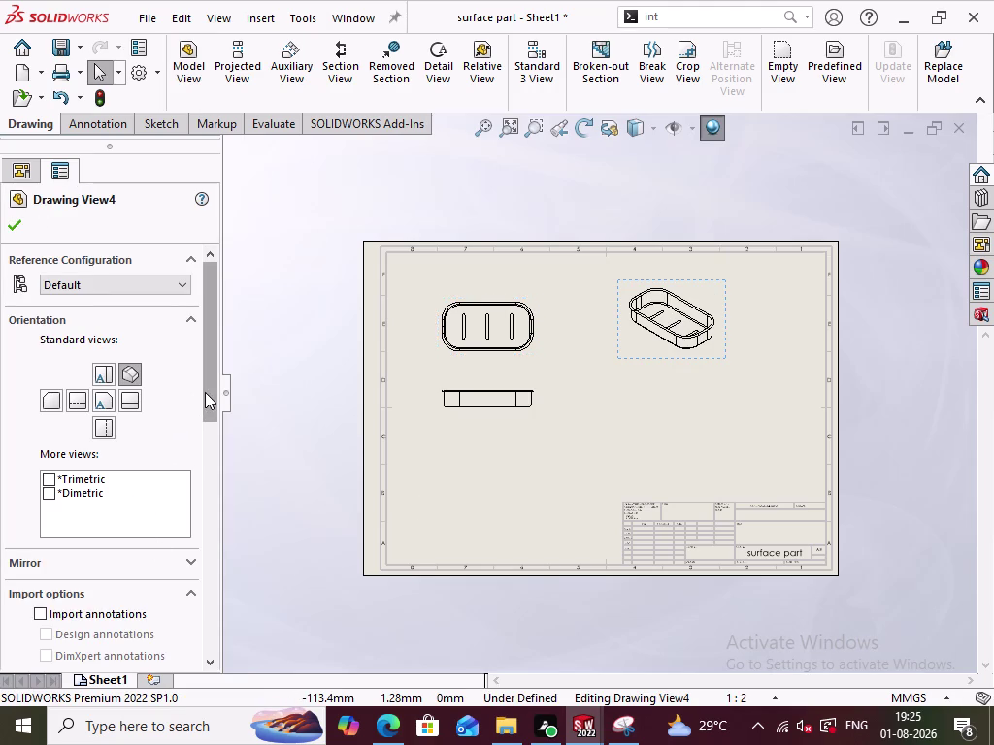
Set the new isometric view to Shaded With Edges and confirm it.
drag(205, 393, 207, 458)
drag(207, 454, 209, 533)
click(120, 485)
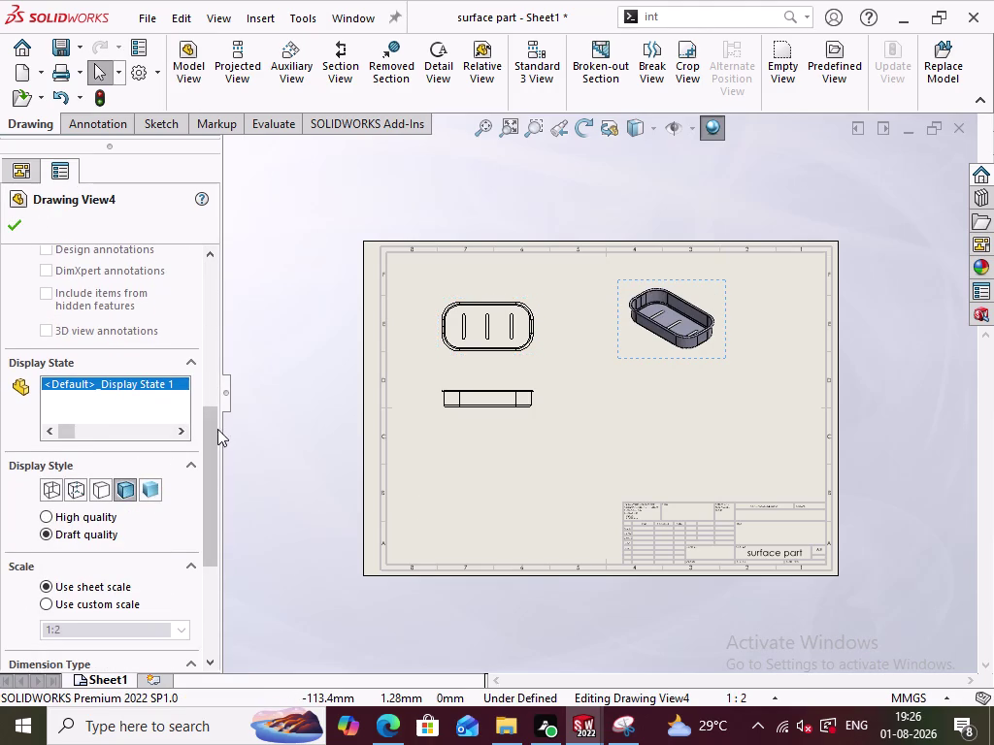
drag(211, 428, 208, 342)
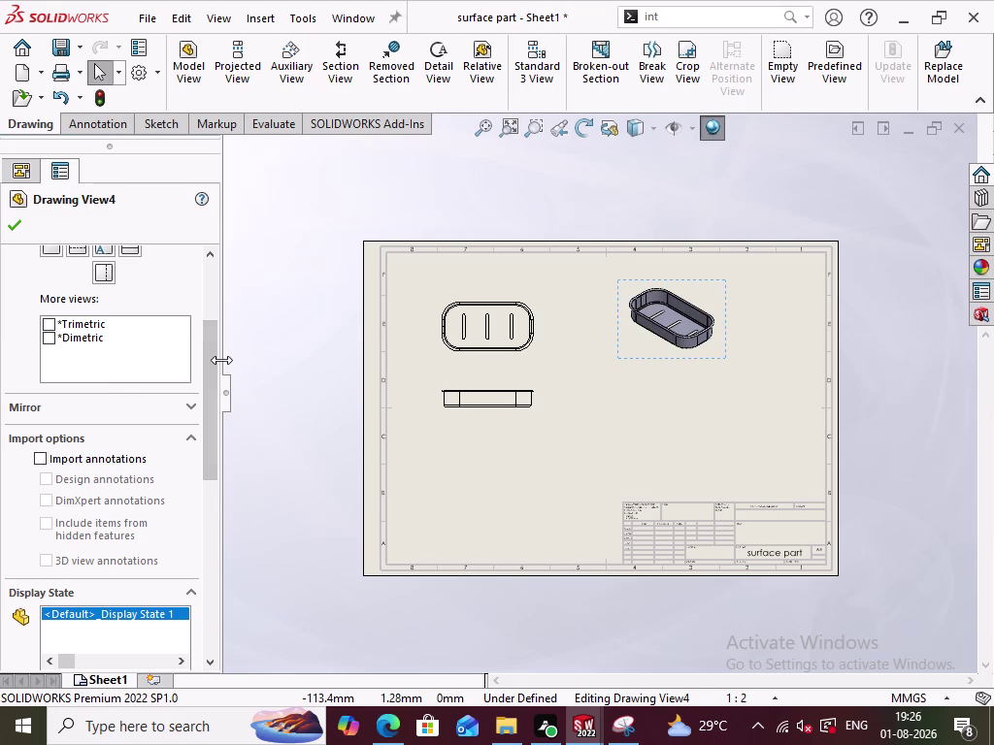
drag(220, 354, 215, 318)
drag(208, 348, 214, 320)
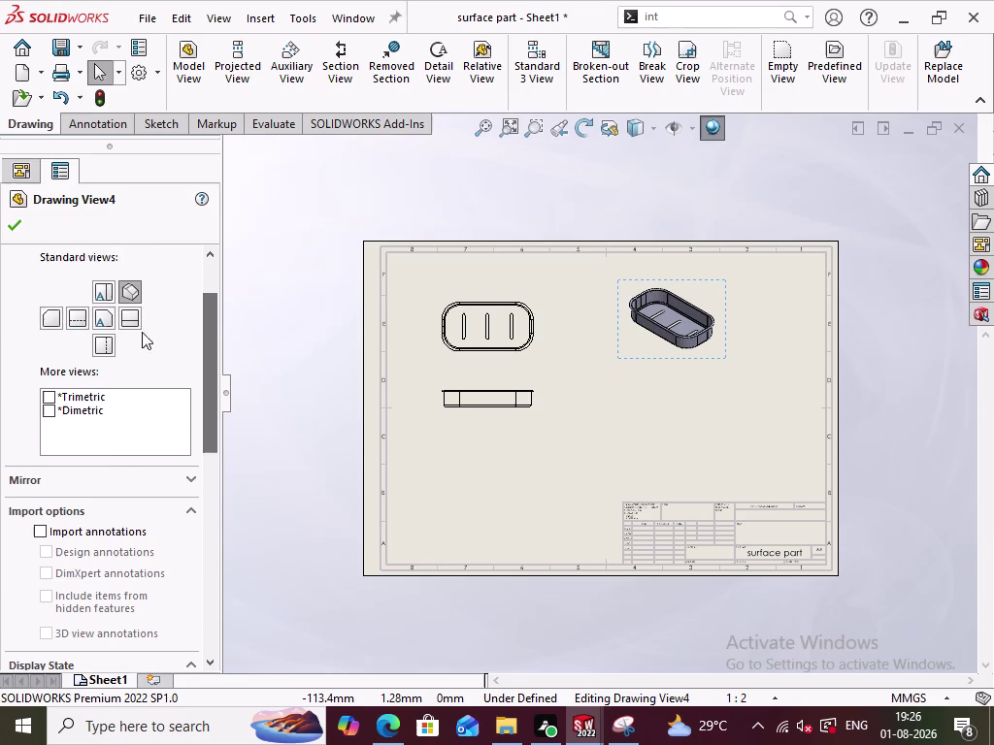
click(14, 226)
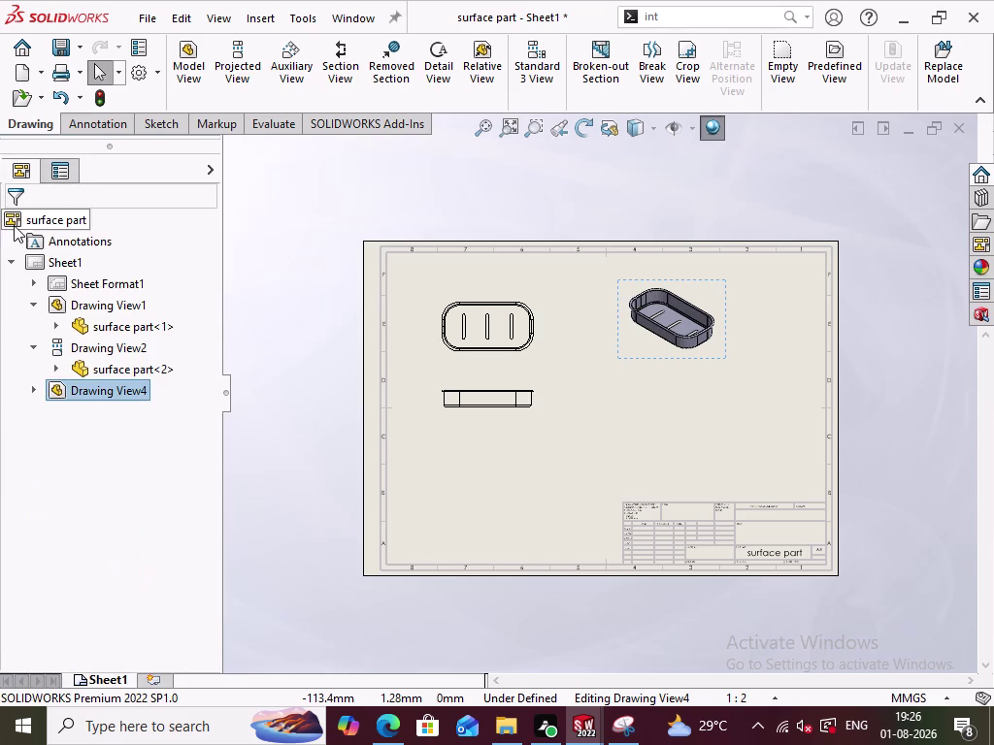
scroll(down, 3)
scroll(down, 3)
click(113, 124)
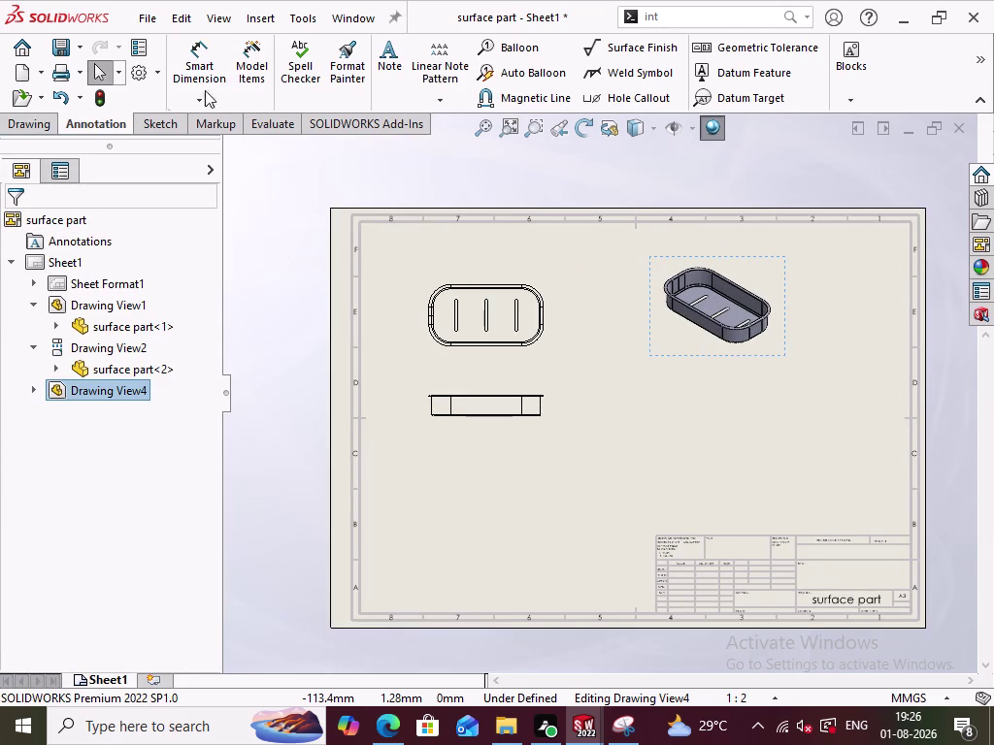
Try importing model dimensions from tray edges into the top view, then cancel.
double_click(202, 71)
scroll(down, 3)
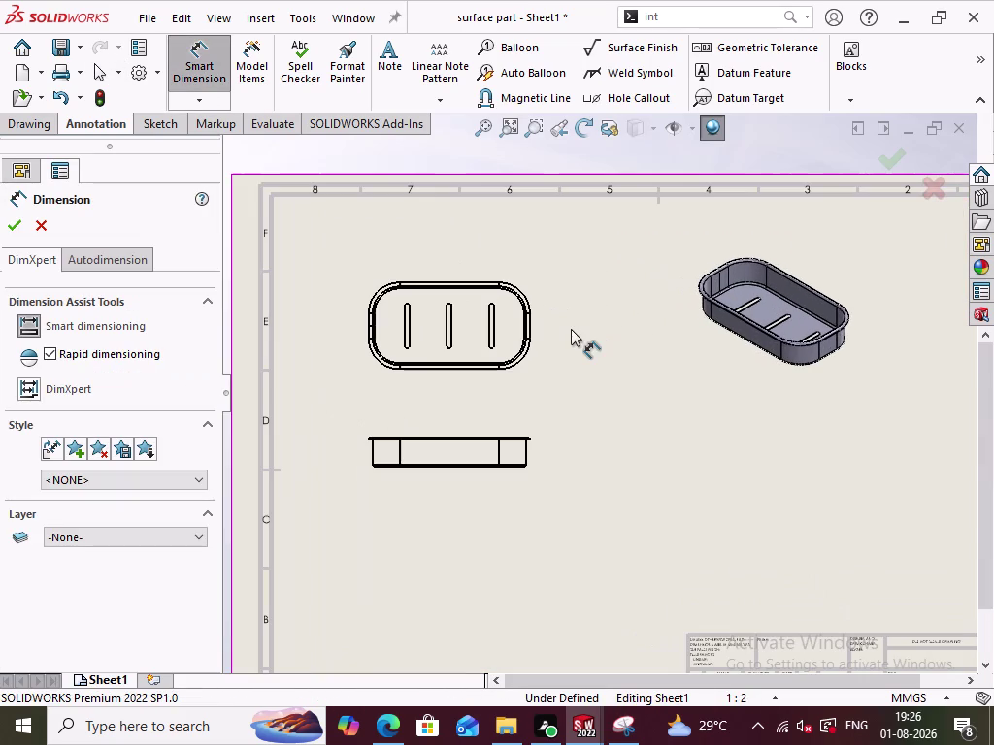
click(253, 65)
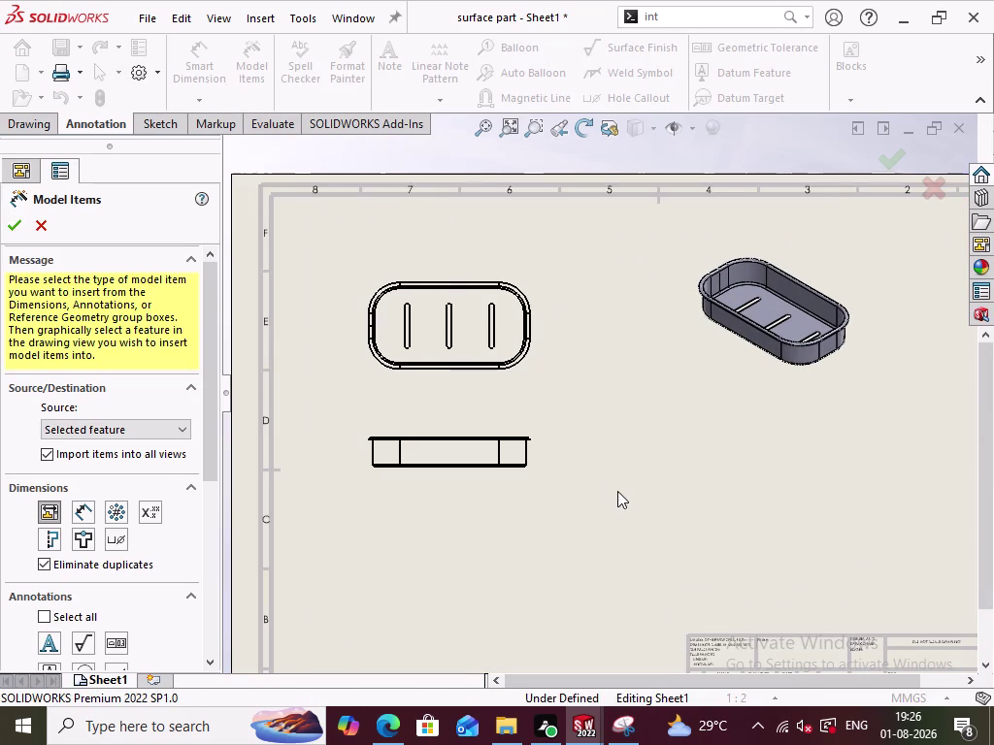
drag(612, 466, 335, 266)
drag(590, 538, 327, 215)
click(476, 376)
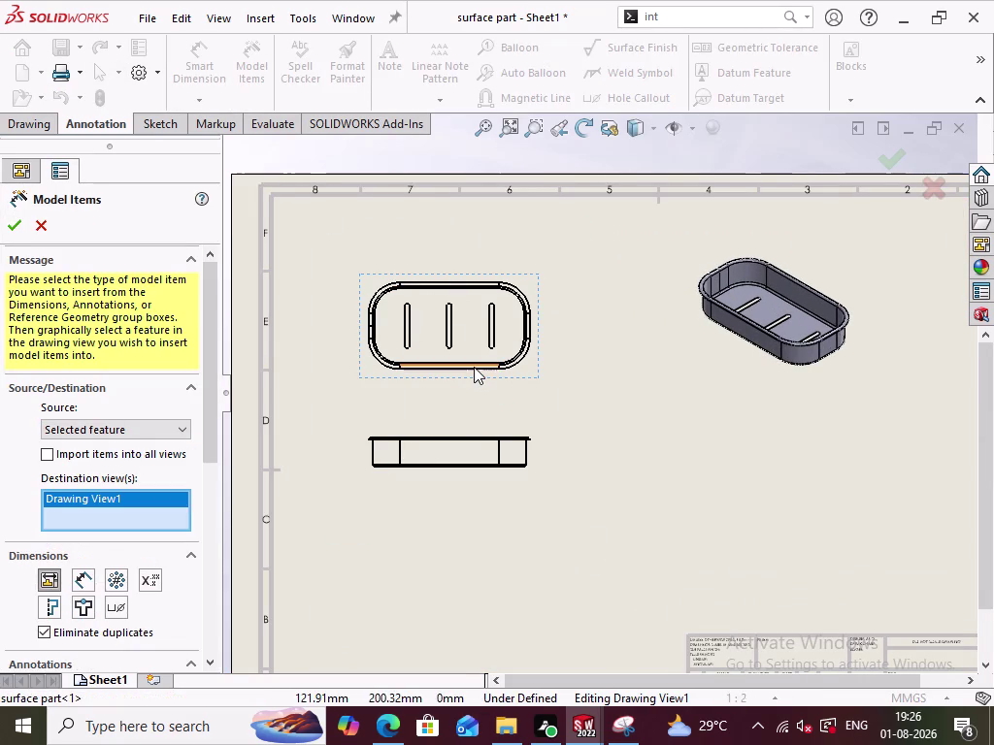
double_click(474, 367)
click(524, 319)
click(522, 298)
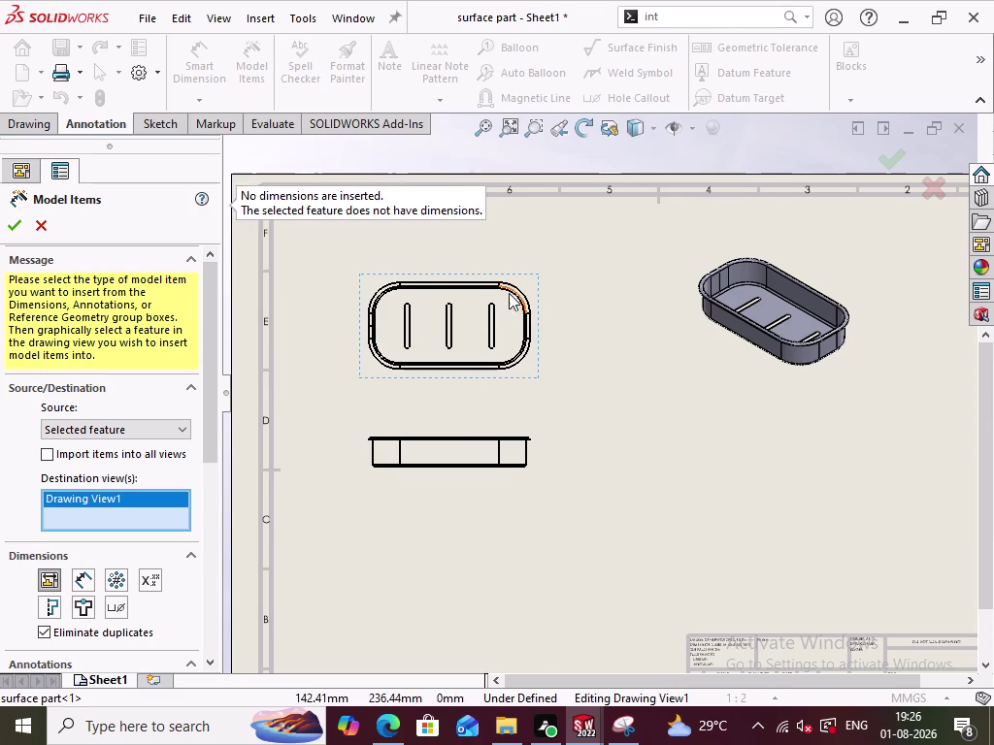
click(495, 291)
click(399, 308)
click(411, 328)
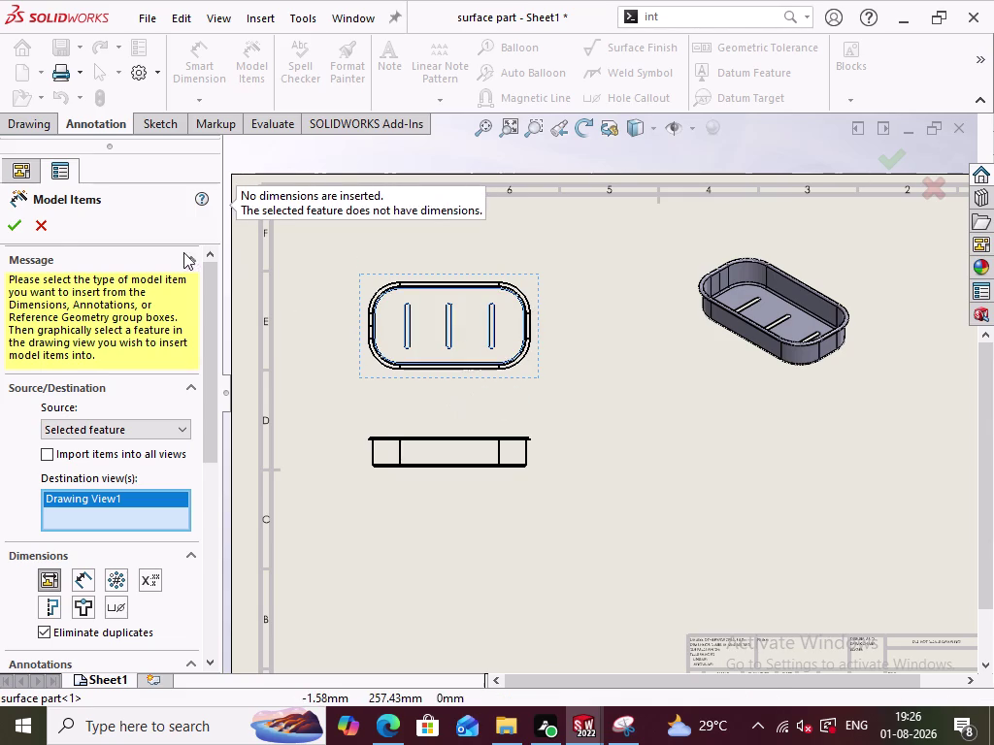
click(29, 224)
Return to Smart Dimension and undo the isometric view with Ctrl+Z.
click(223, 74)
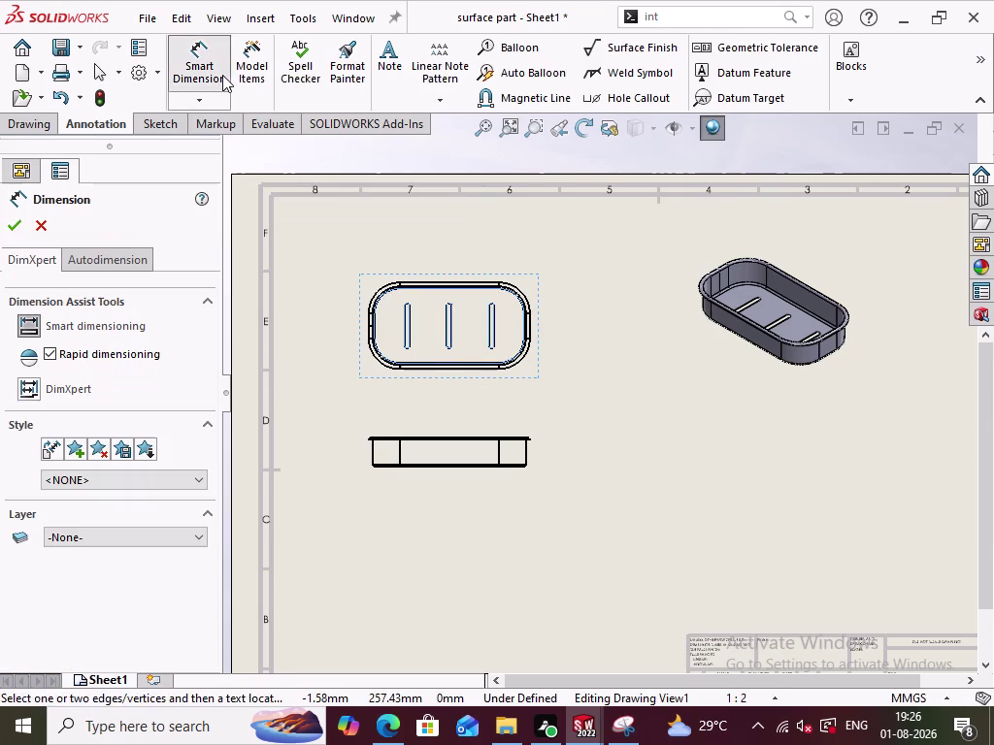
scroll(up, 3)
scroll(down, 3)
click(653, 422)
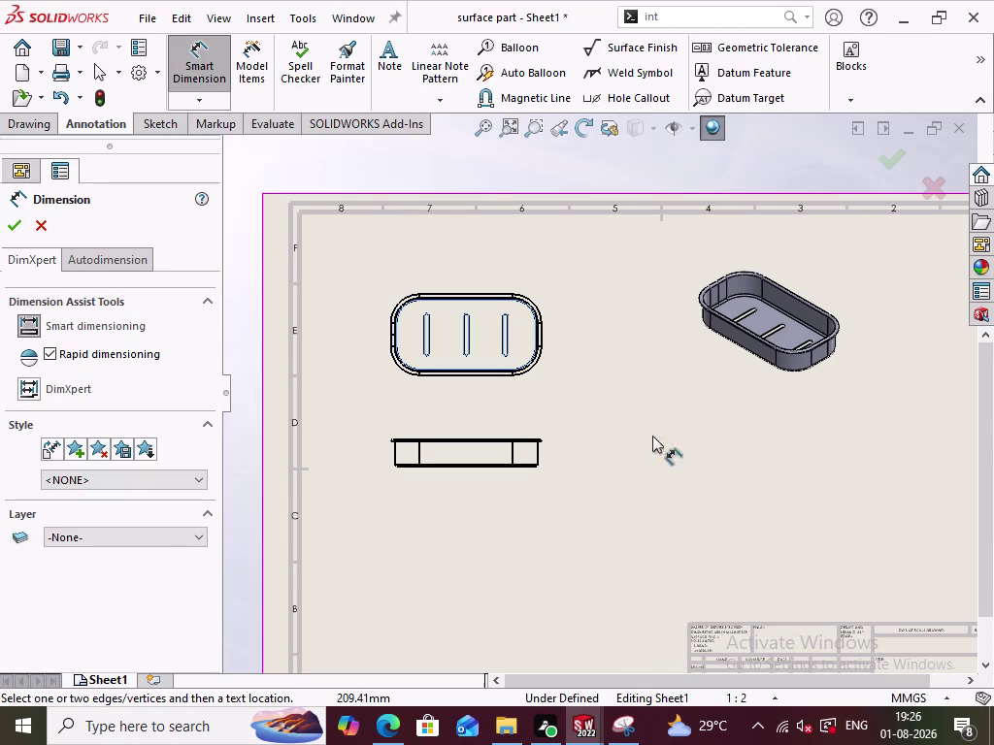
key(ctrl+z)
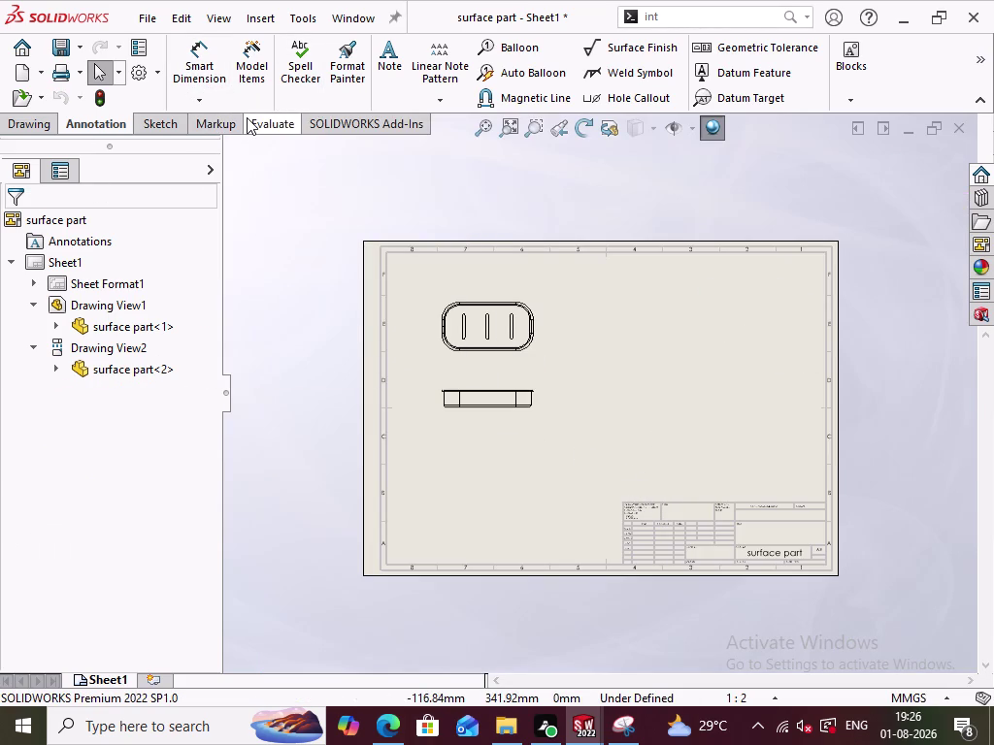
Insert a new isometric model view of the tray at the sheet's upper right.
key(ctrl+y)
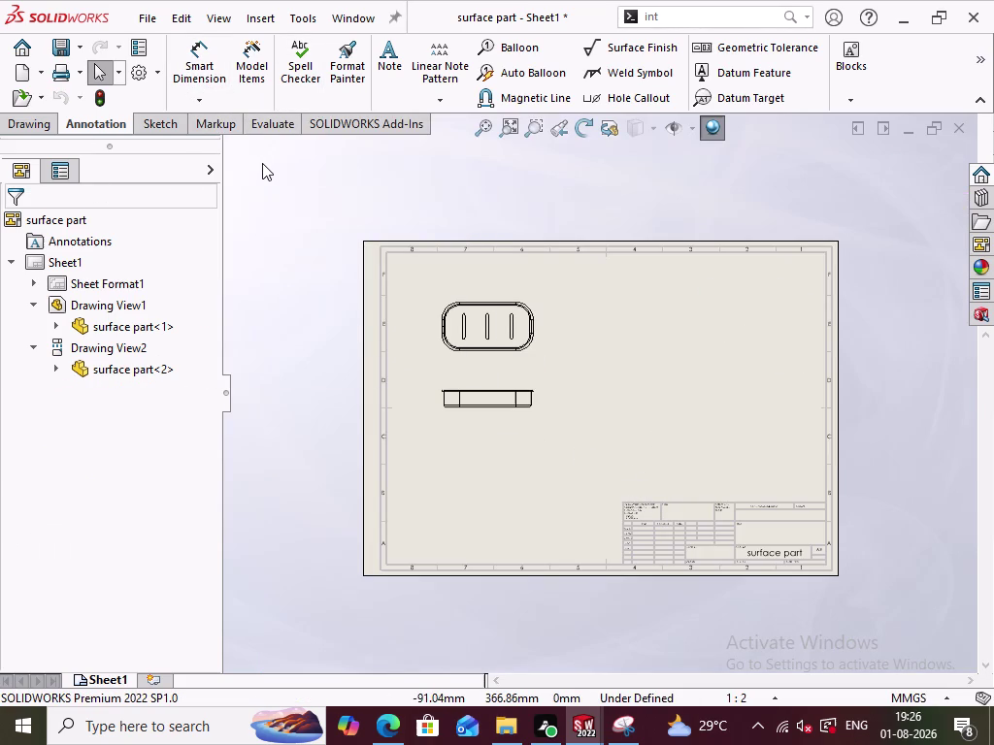
key(ctrl+b)
click(263, 190)
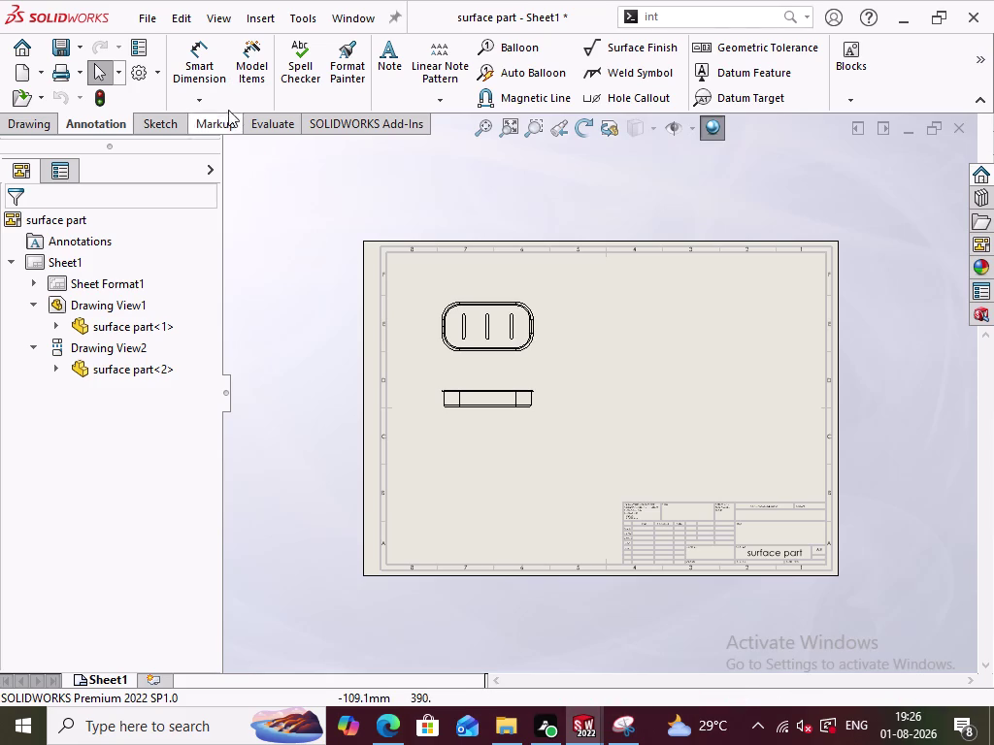
click(29, 122)
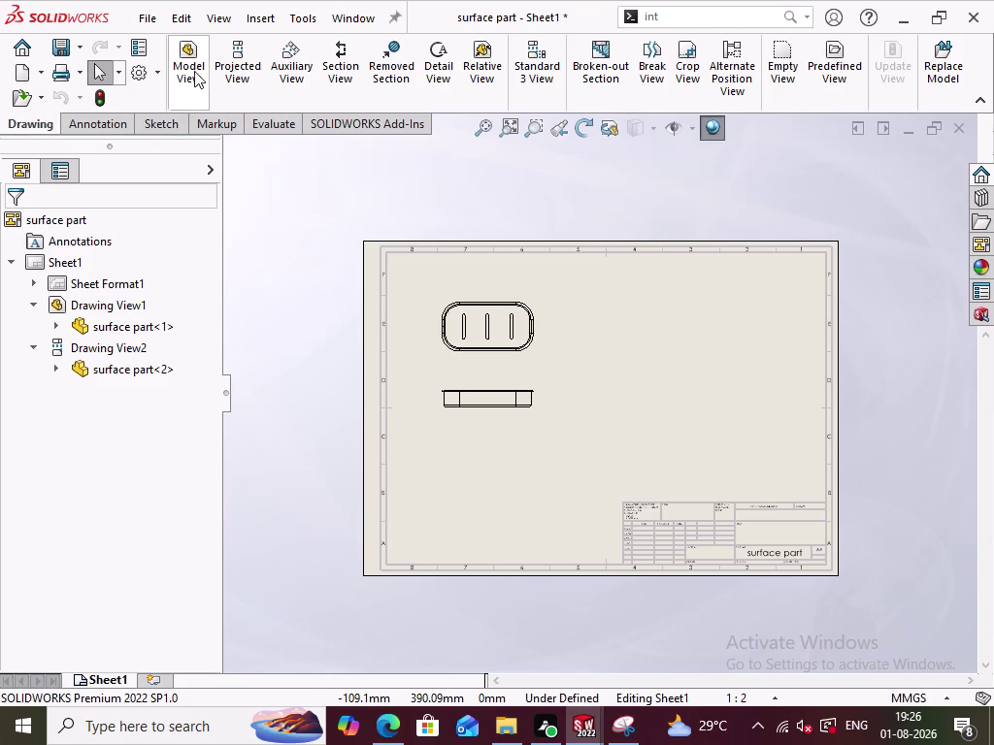
click(196, 63)
triple_click(120, 335)
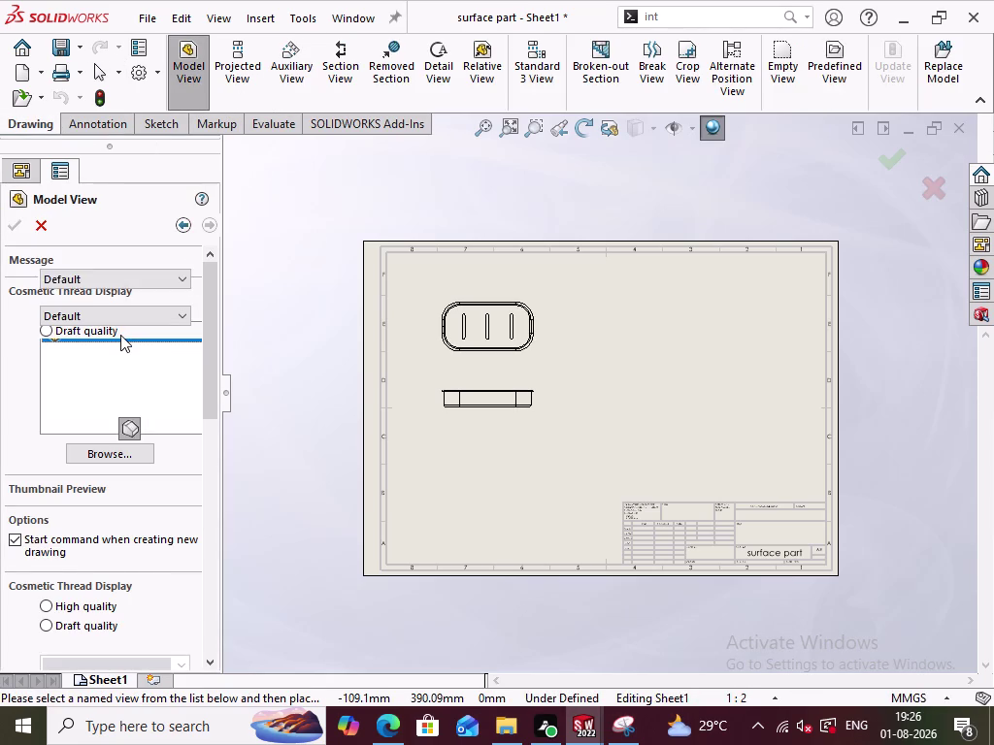
click(132, 425)
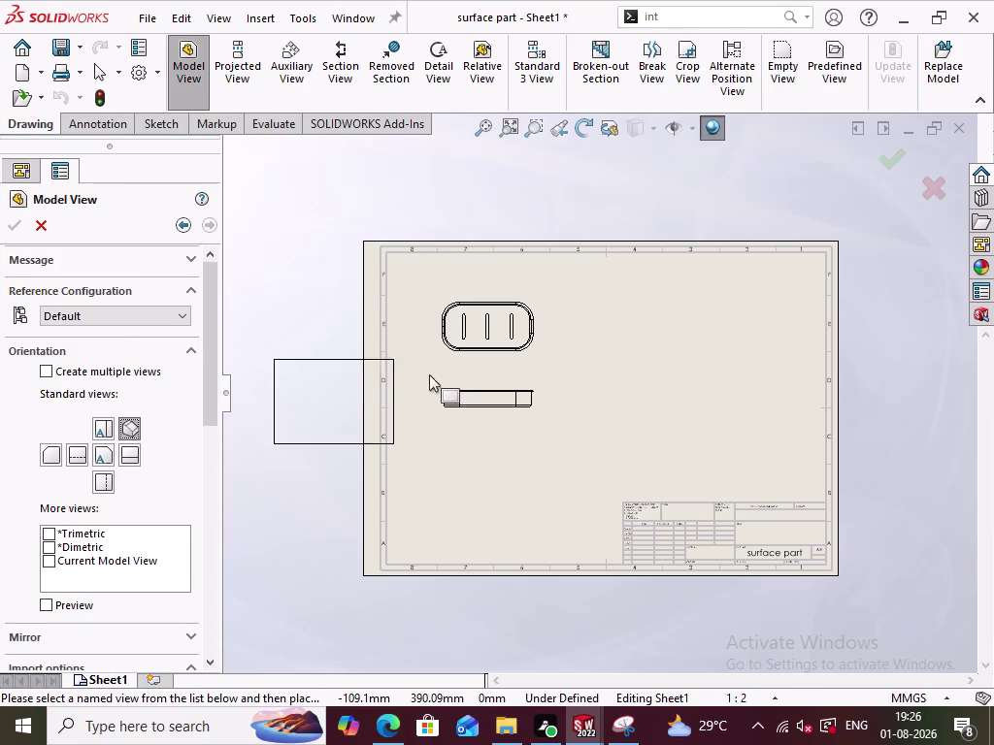
click(671, 327)
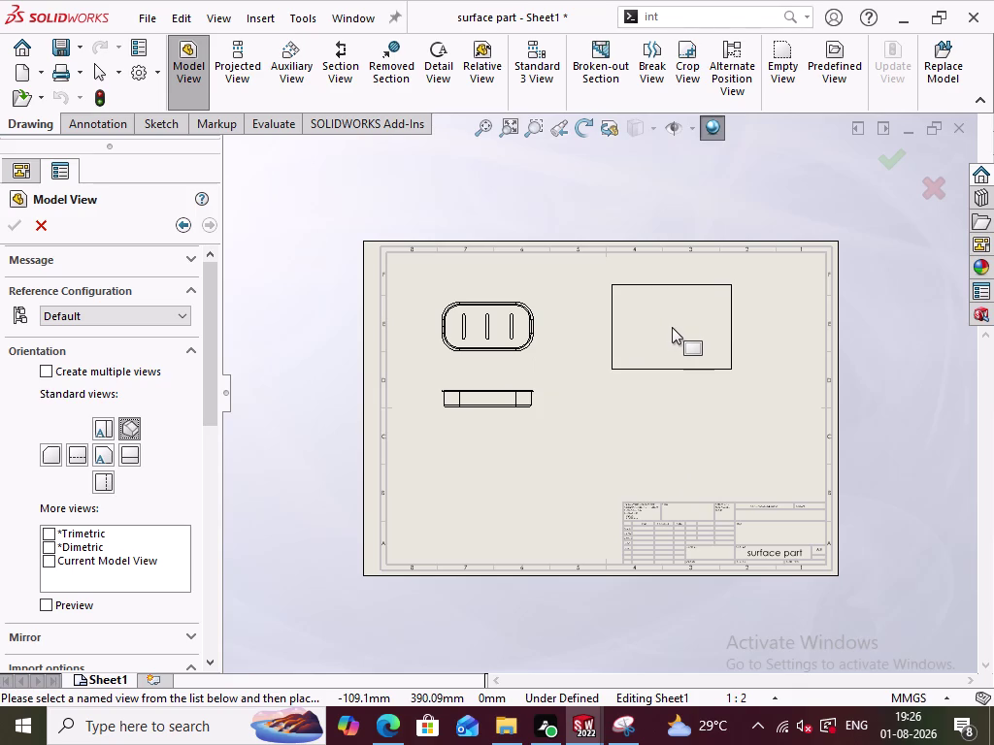
Set the new isometric view to Shaded With Edges and confirm it.
drag(212, 386, 207, 531)
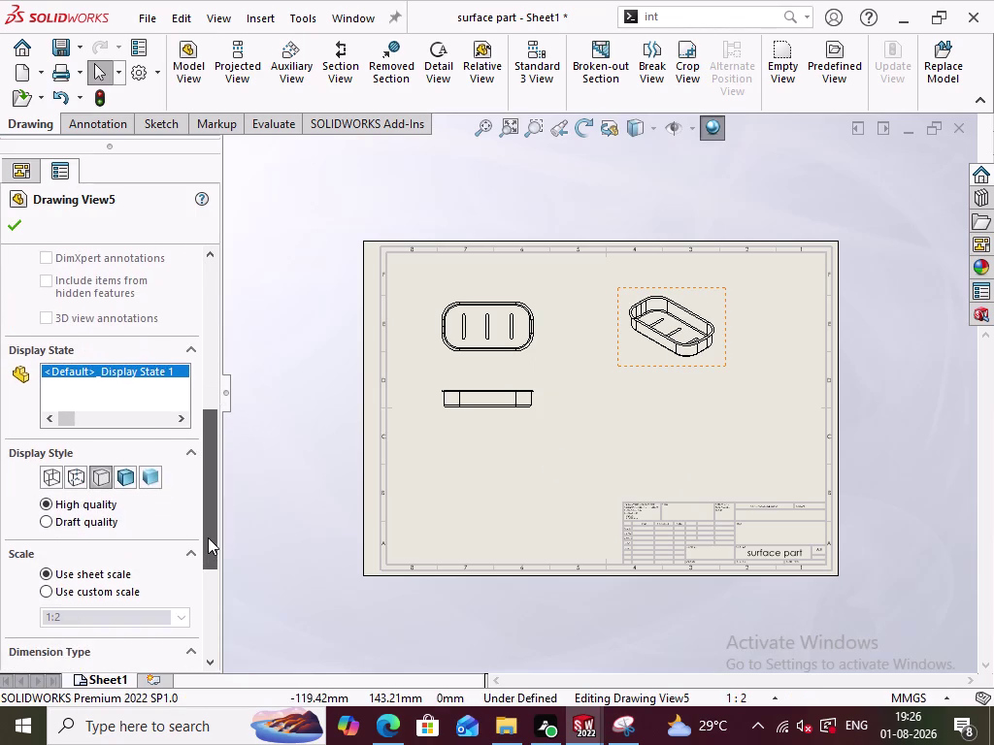
drag(207, 531, 208, 537)
click(132, 471)
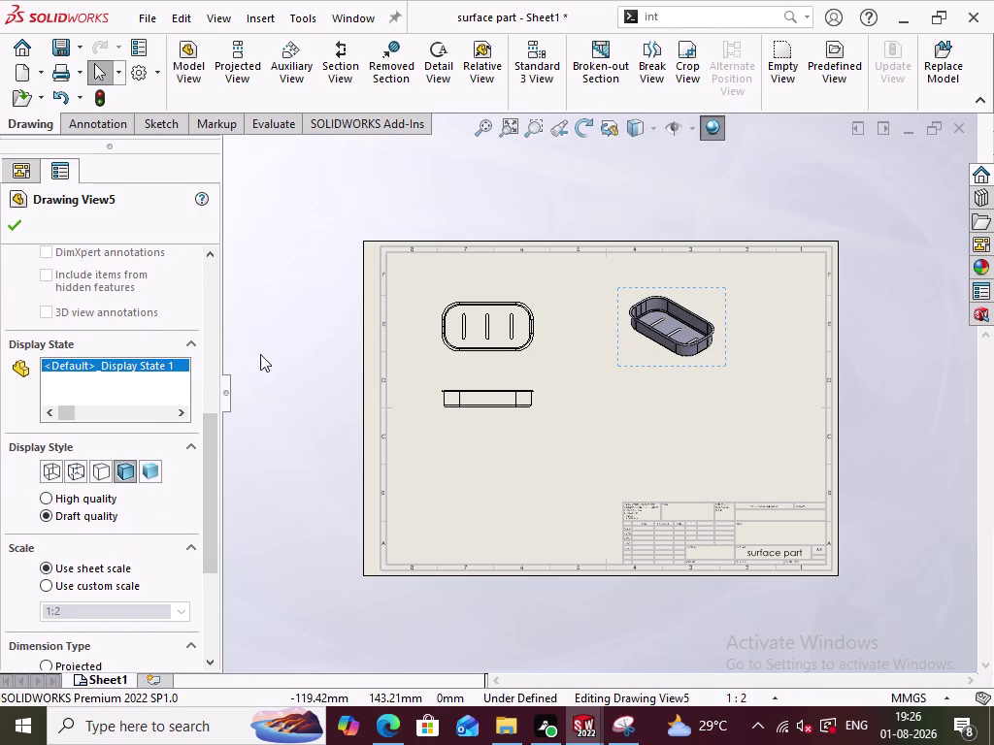
click(20, 219)
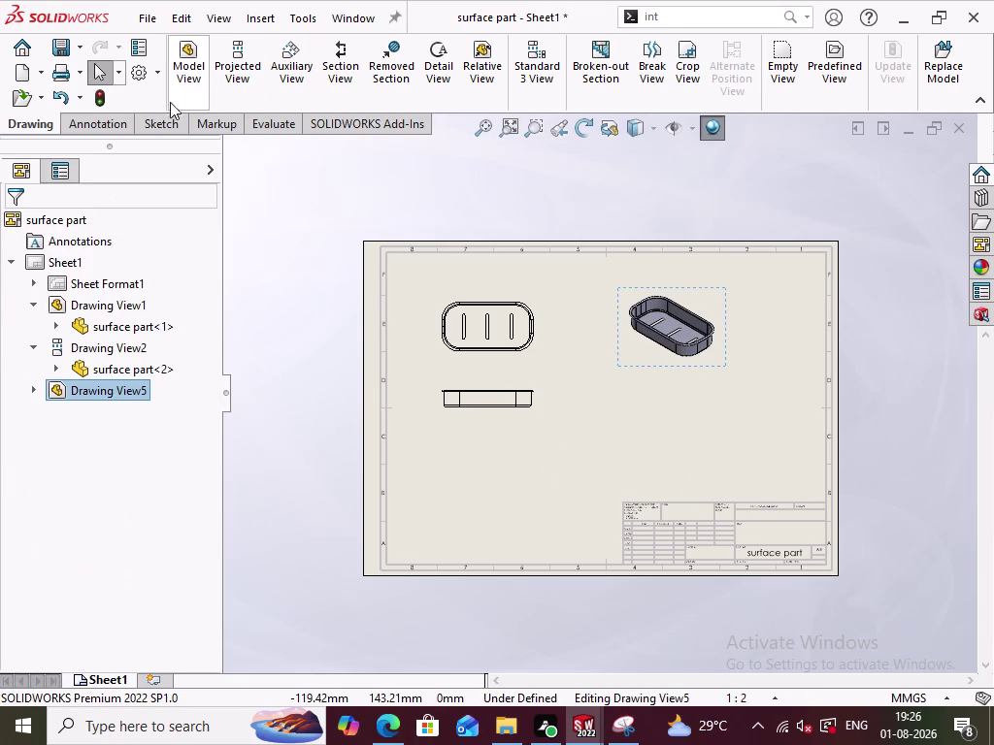
With Smart Dimension, dimension the right slot's length as 40.00 in the top view.
click(117, 120)
click(201, 67)
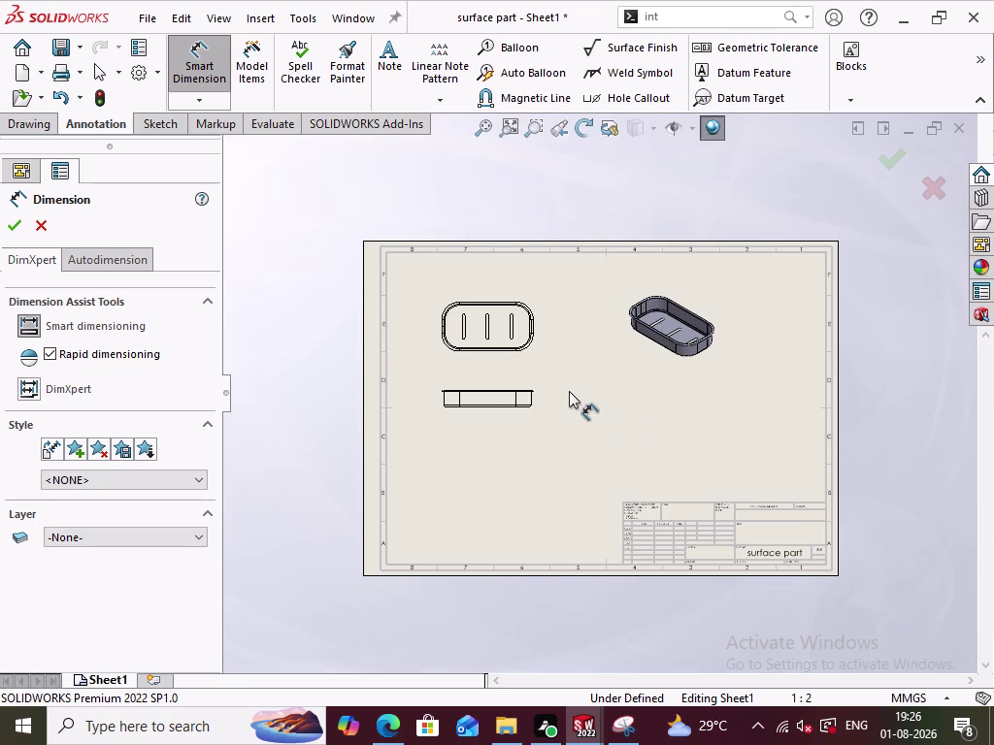
scroll(up, 3)
scroll(down, 3)
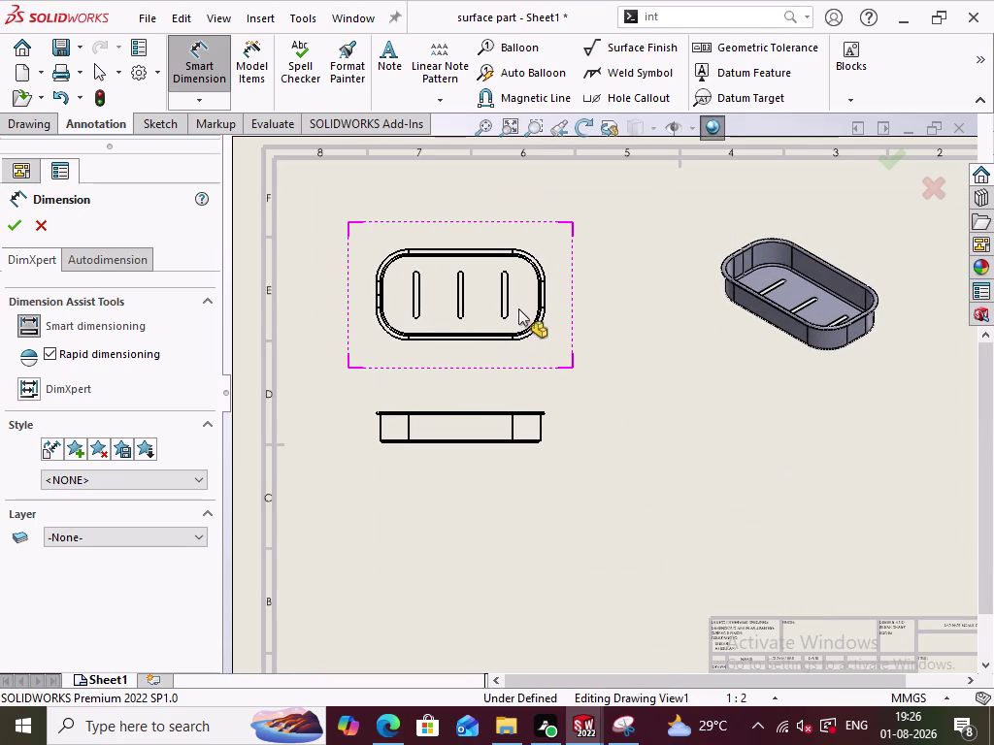
click(509, 300)
click(593, 297)
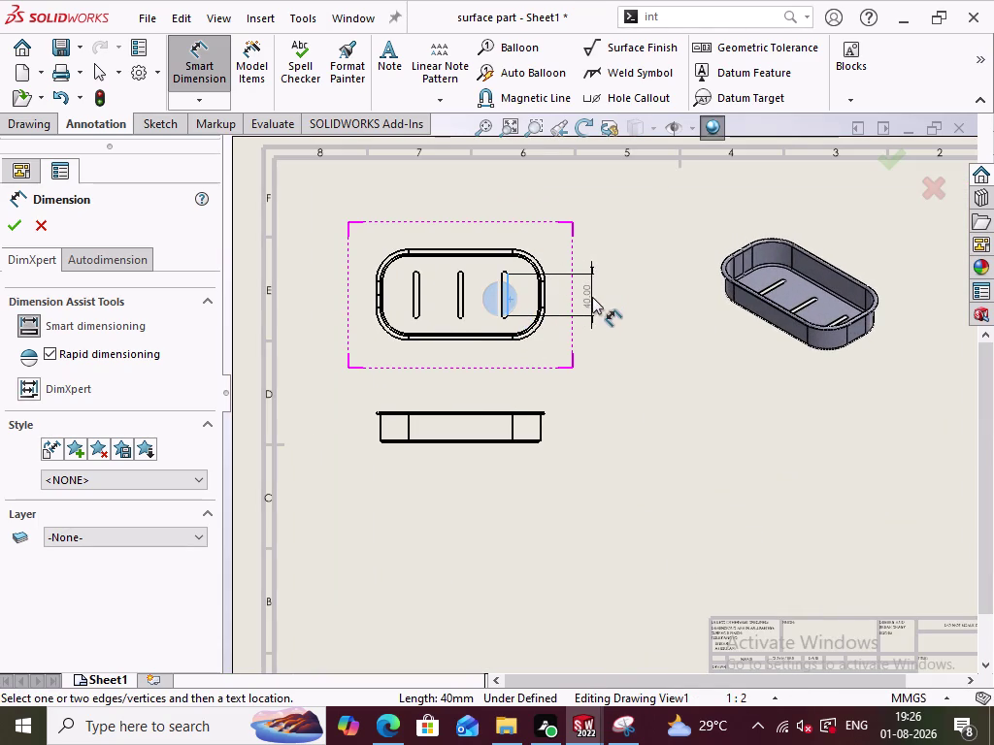
click(632, 363)
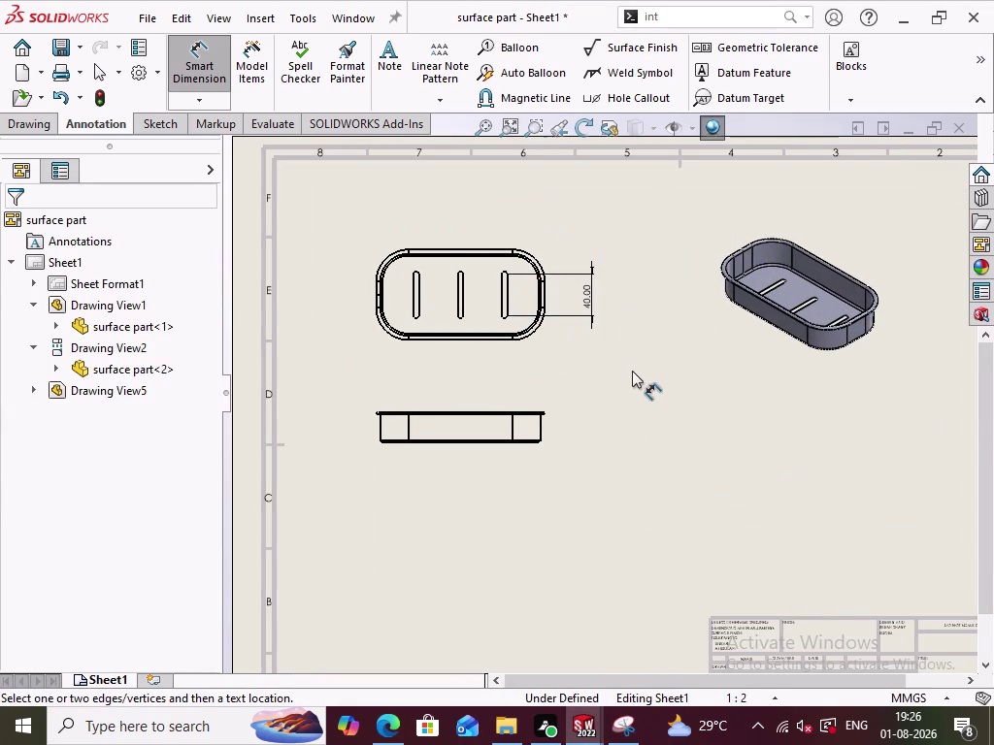
scroll(down, 3)
scroll(up, 3)
scroll(down, 3)
scroll(down, 3)
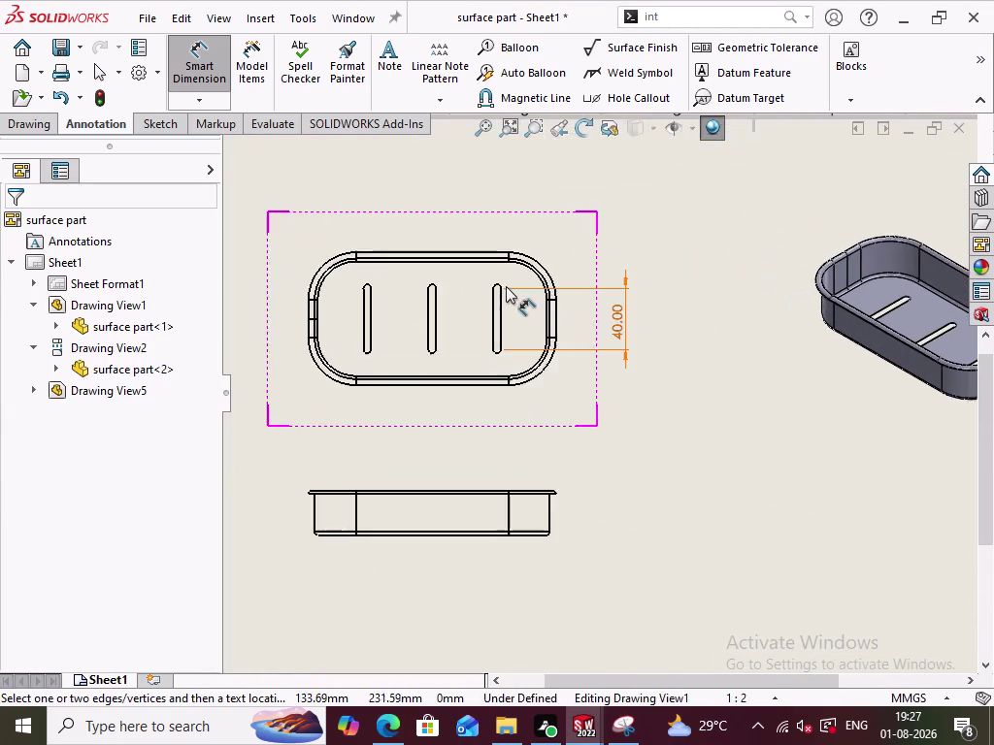
scroll(down, 3)
scroll(up, 3)
scroll(down, 3)
Add the R2.50 slot-end radius and the 79.00 overall width dimension.
click(522, 311)
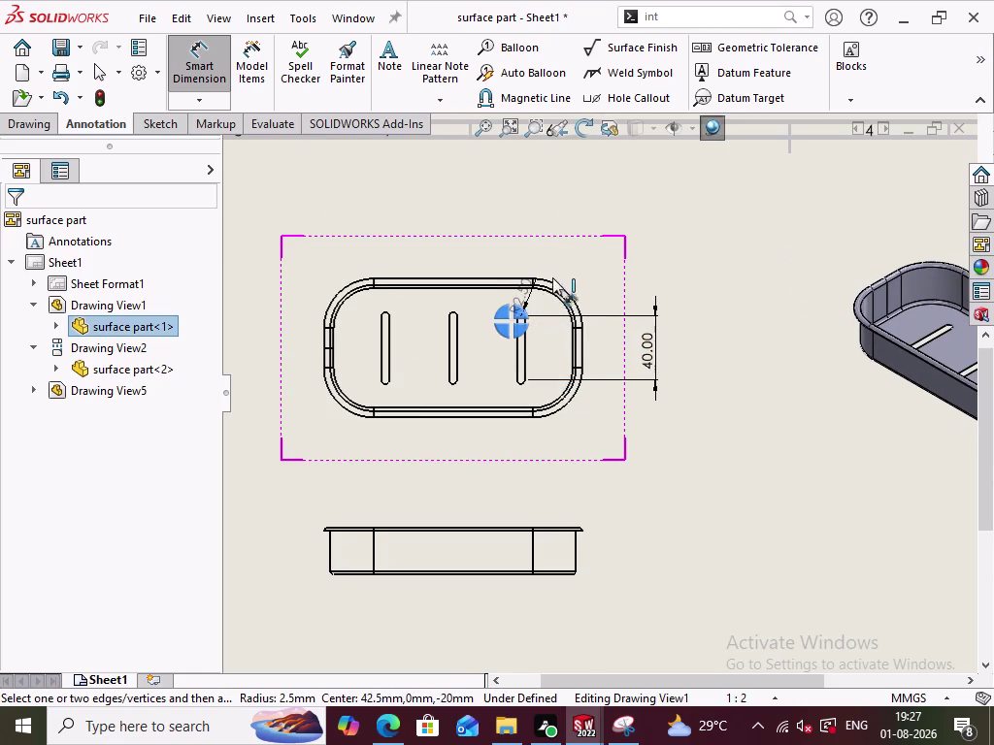
click(601, 261)
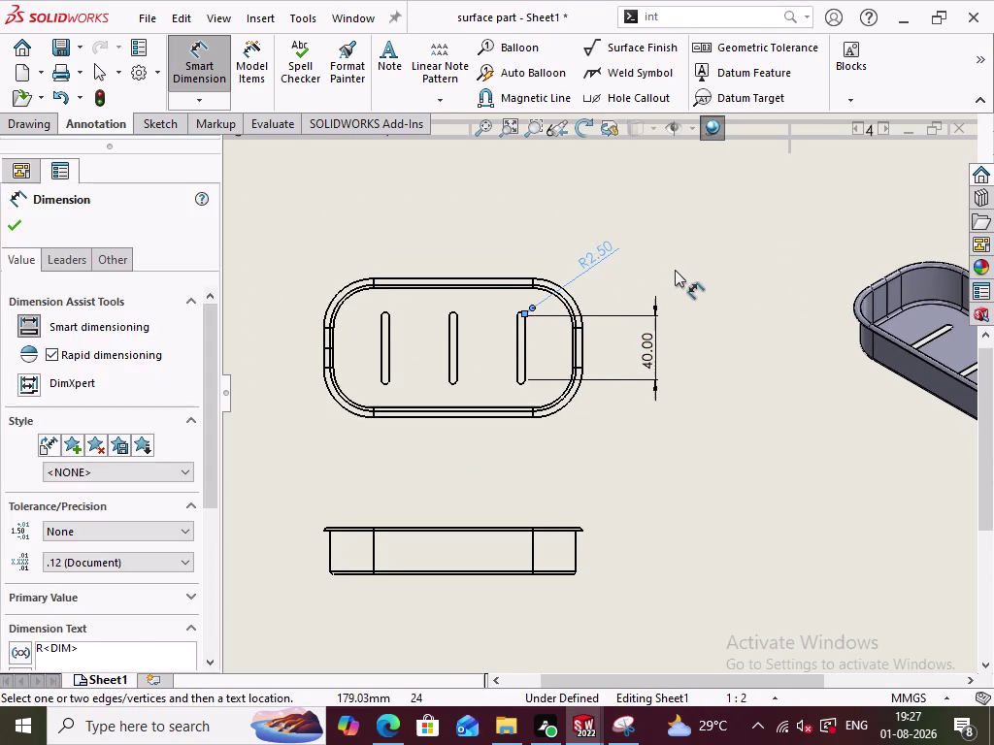
click(675, 269)
scroll(up, 3)
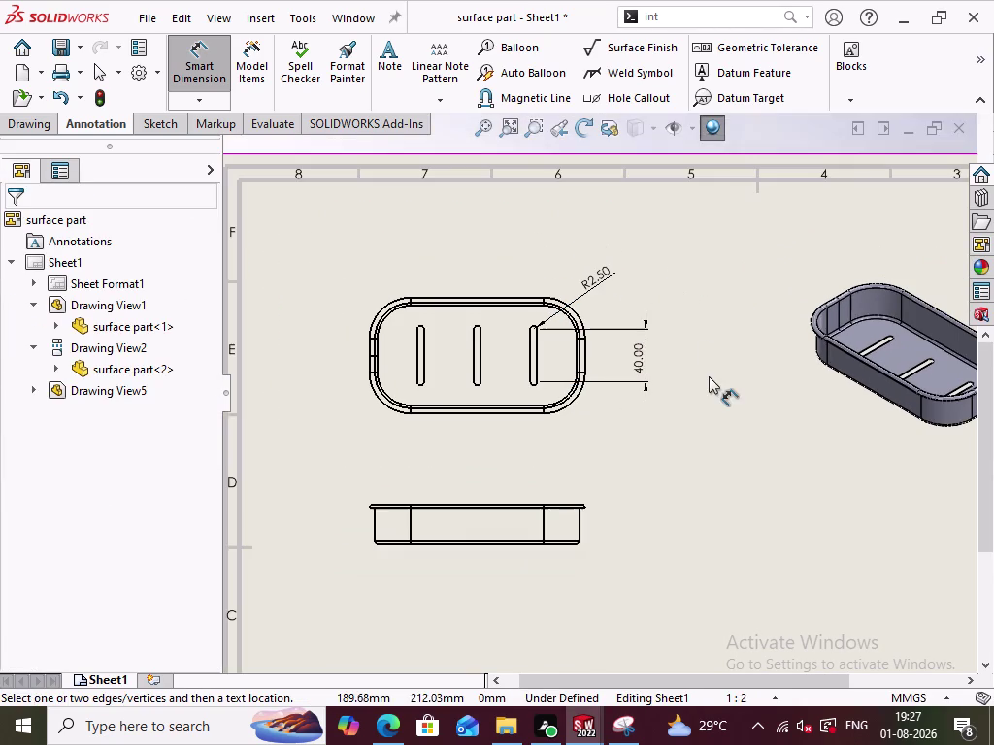
scroll(down, 3)
click(518, 309)
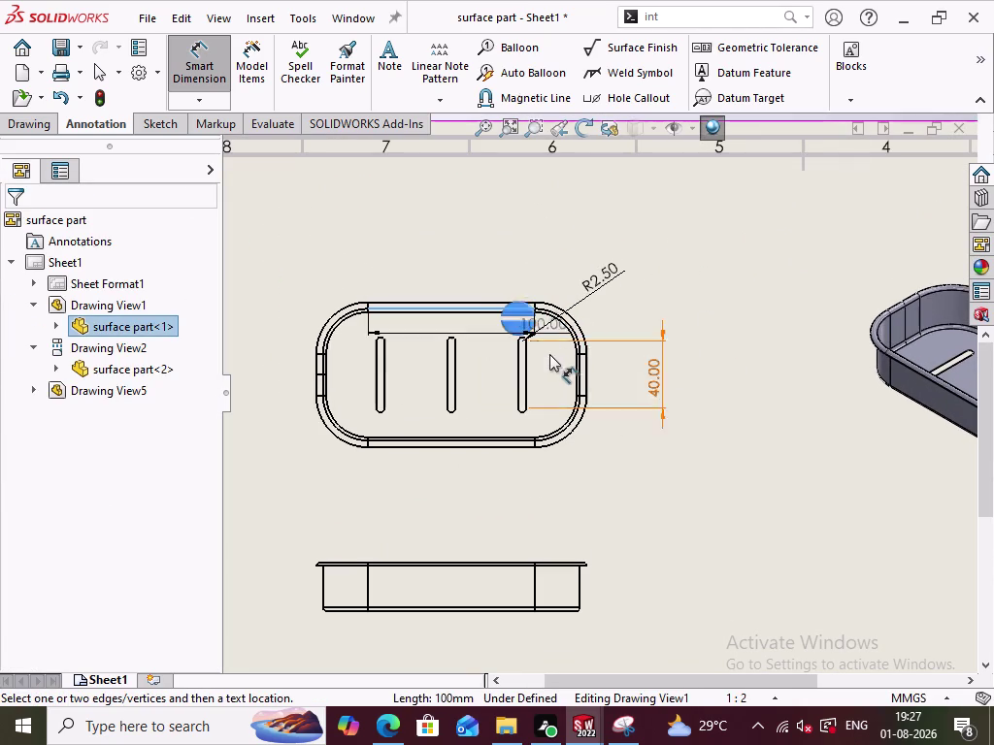
click(526, 439)
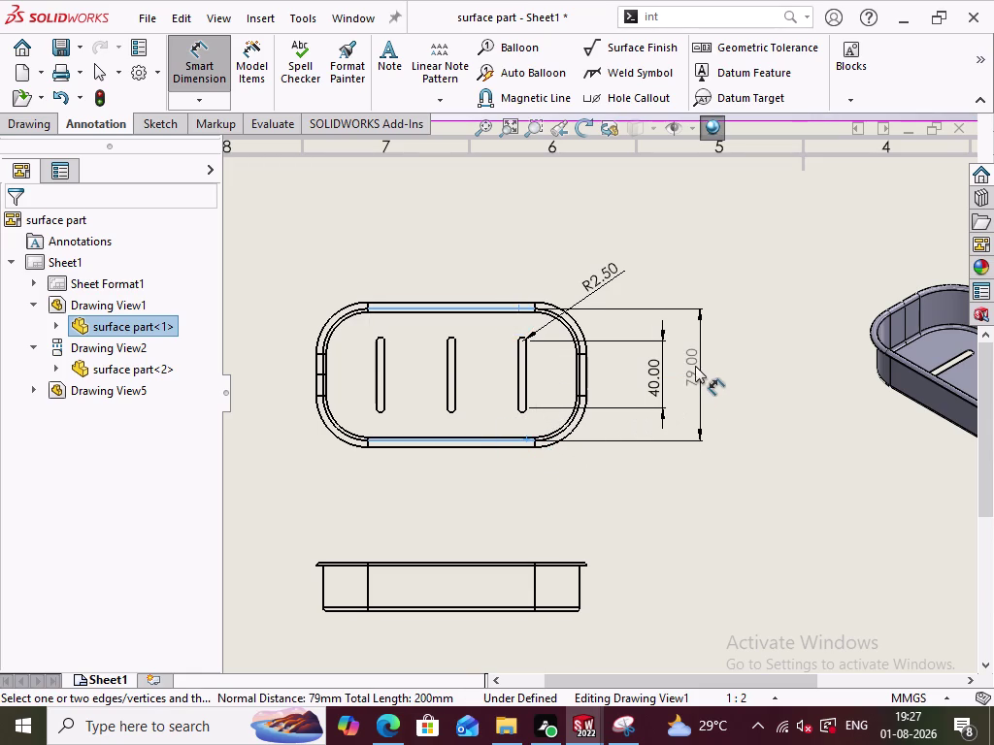
click(695, 371)
click(753, 432)
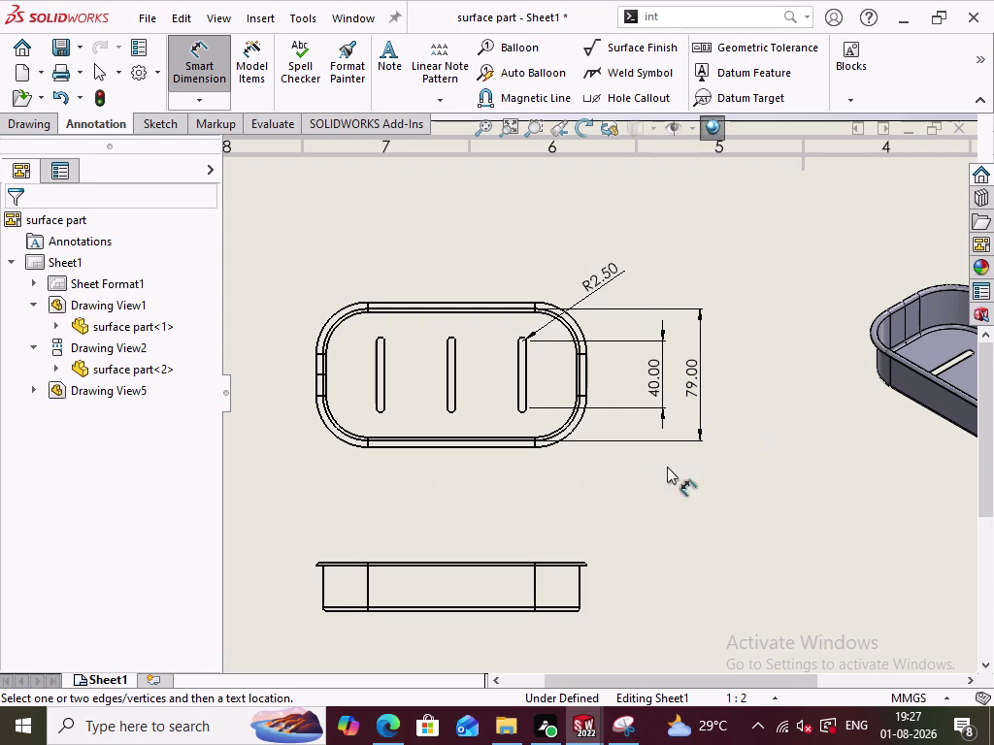
scroll(up, 3)
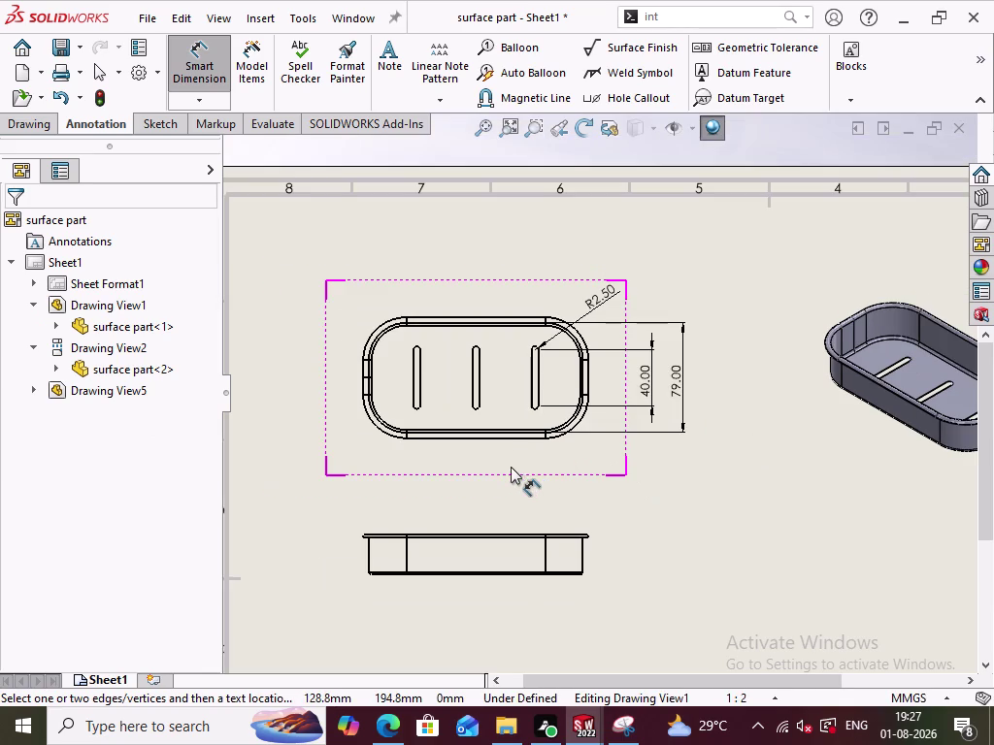
click(368, 336)
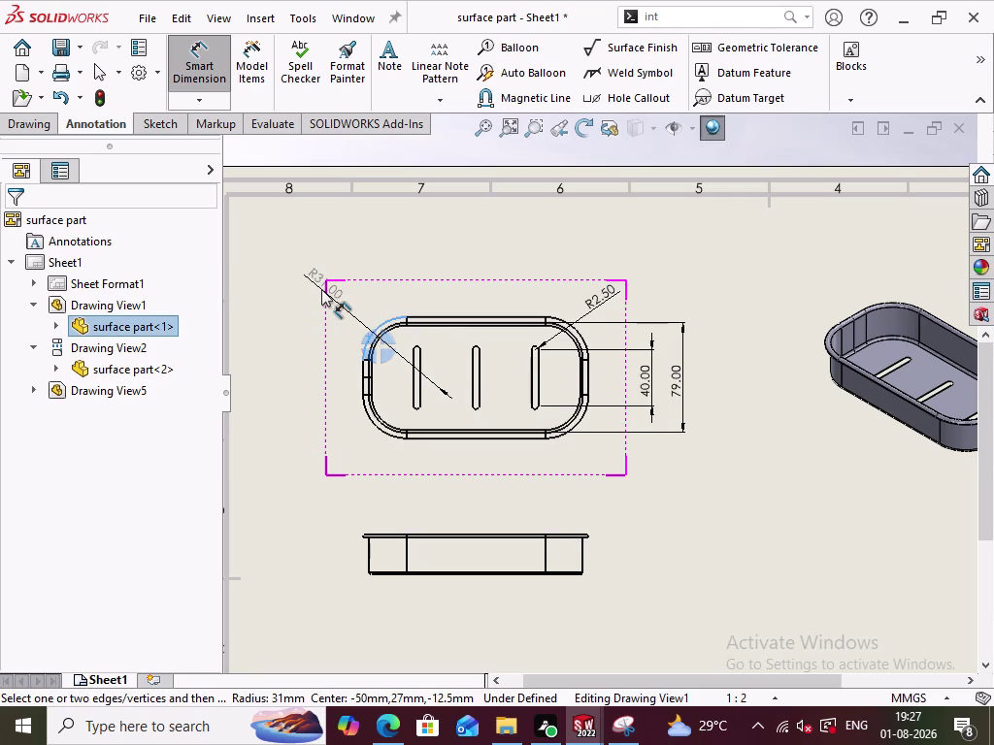
Reactivate Smart Dimension, zoom in, and pick the top view's upper-left corner arc.
click(224, 70)
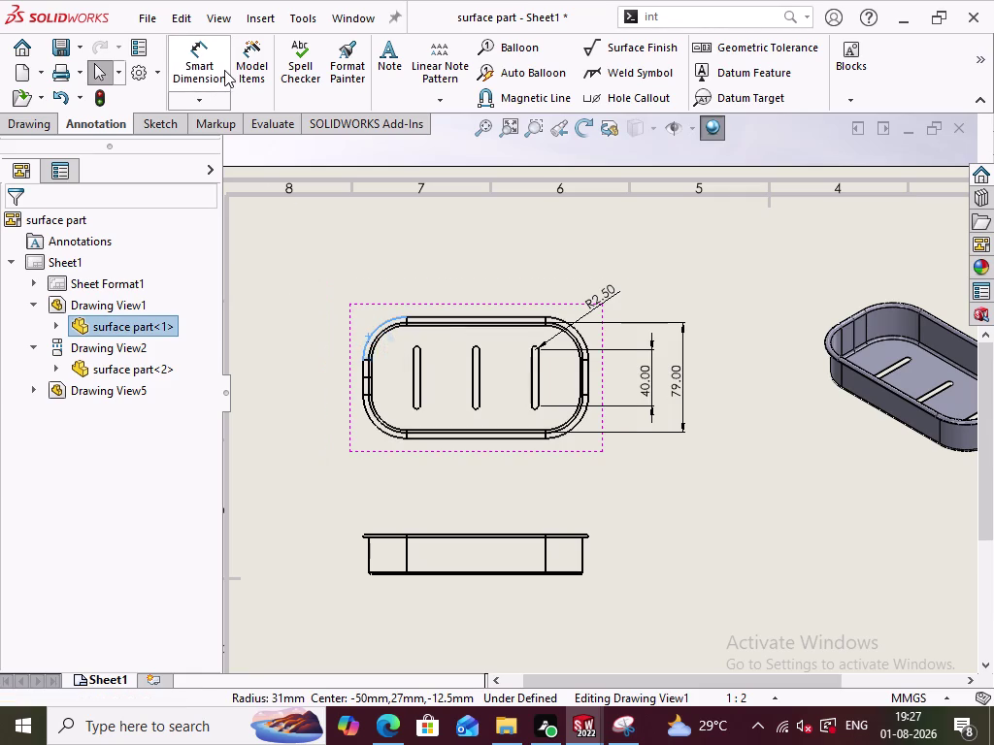
click(219, 64)
scroll(down, 3)
scroll(up, 3)
scroll(down, 3)
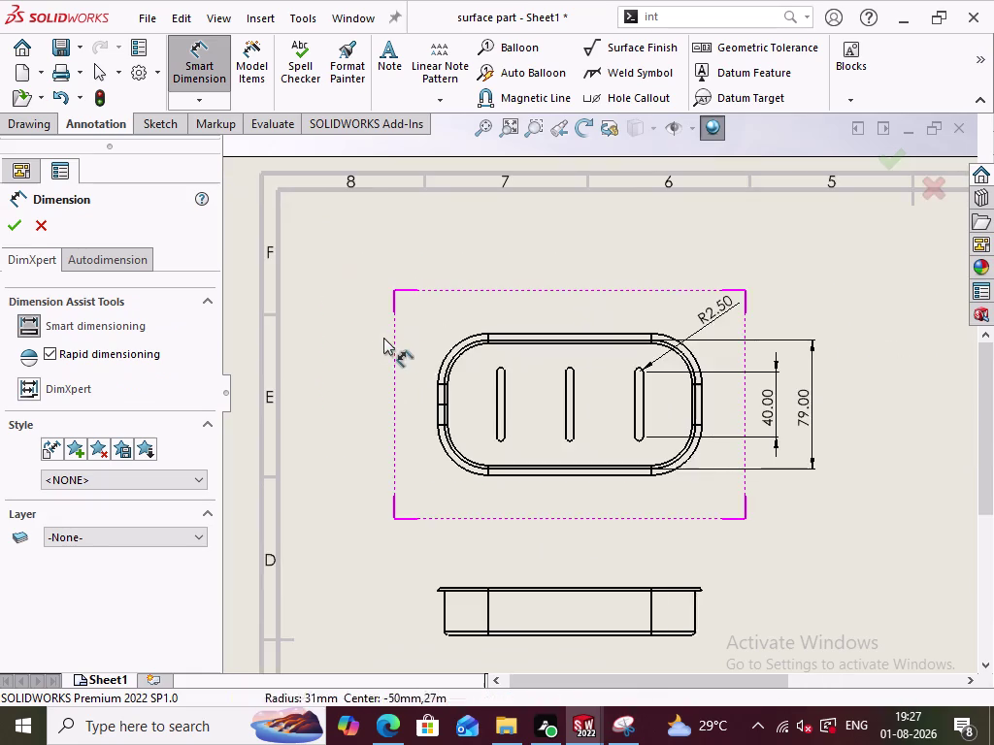
scroll(down, 3)
scroll(up, 3)
scroll(down, 3)
click(466, 353)
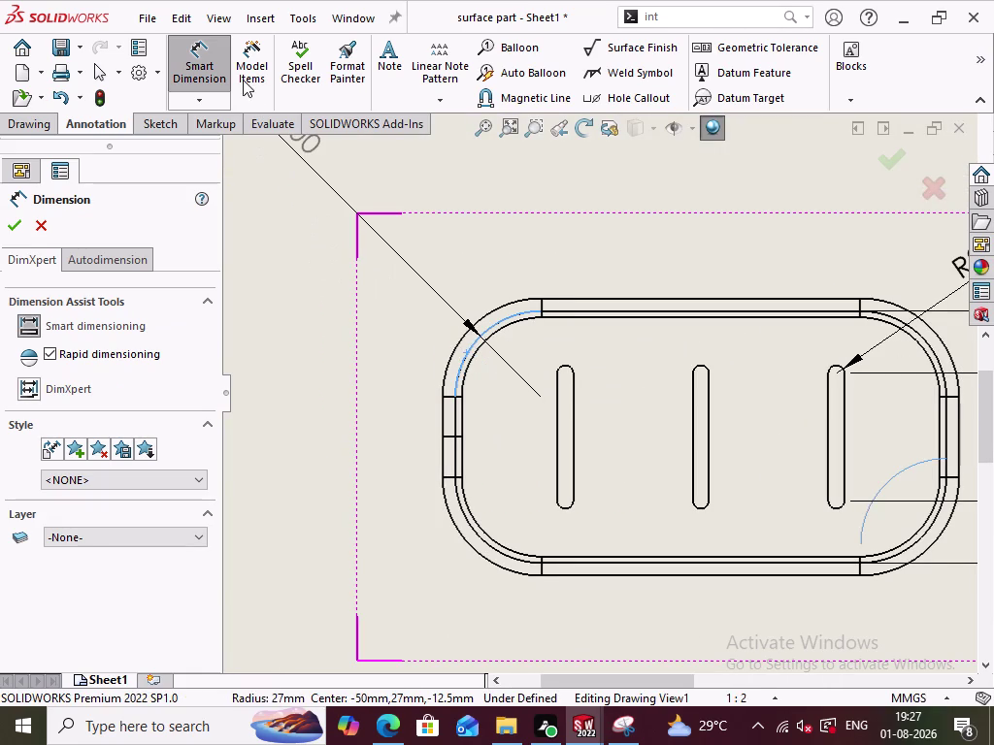
Place the R25.00 radius dimension on the upper-left corner arc.
click(213, 63)
click(191, 61)
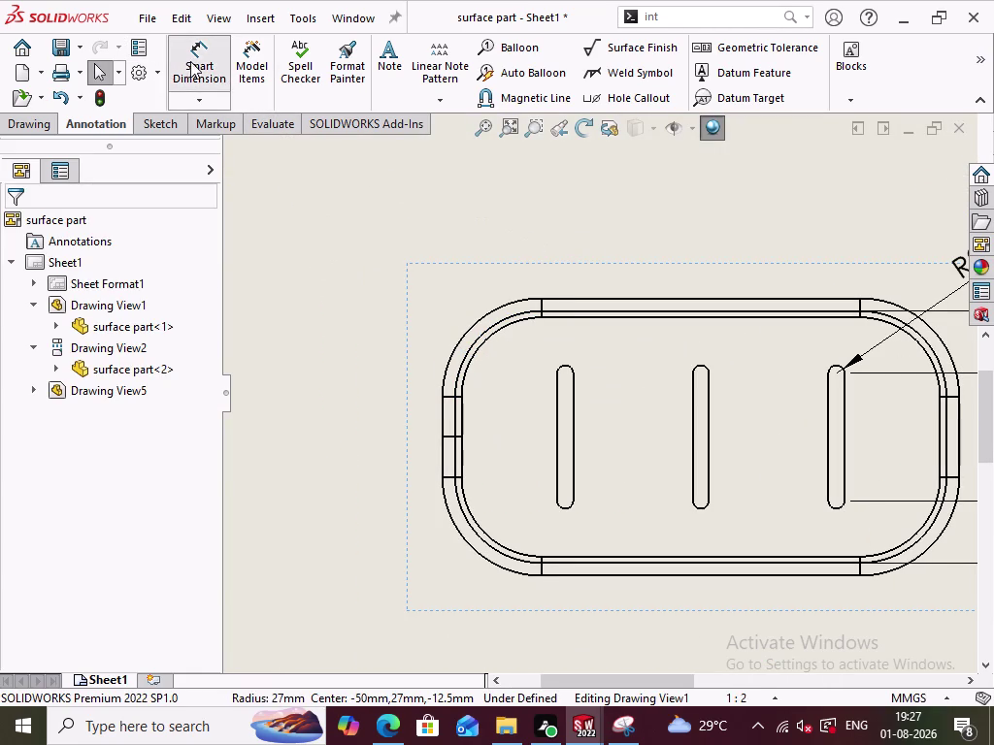
click(484, 343)
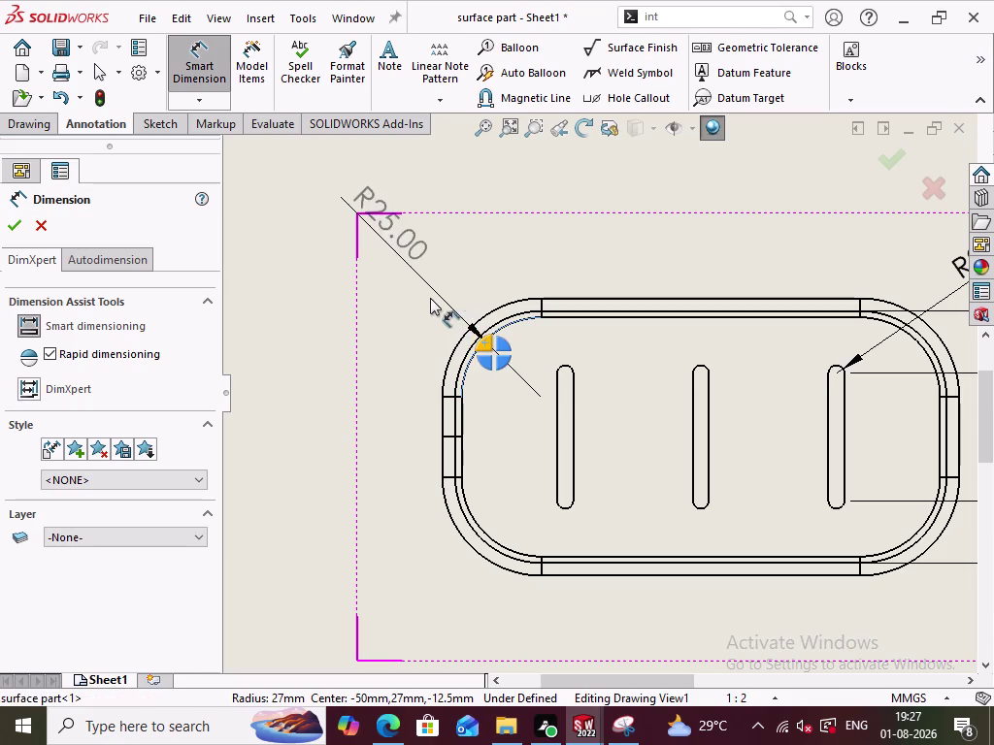
click(400, 289)
click(307, 412)
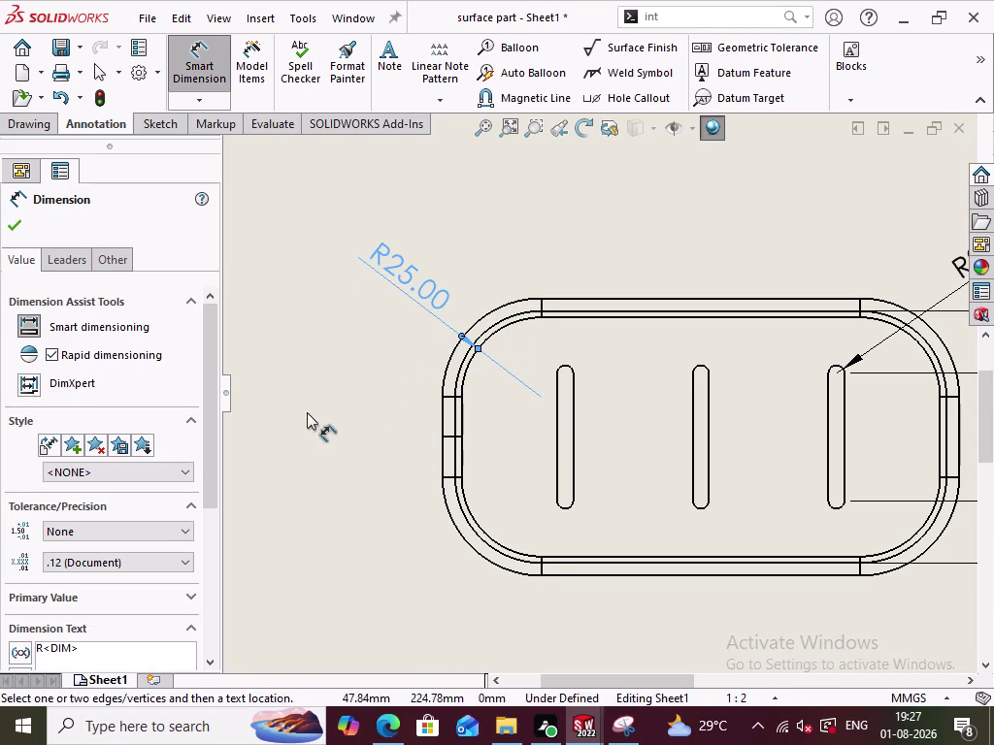
scroll(up, 3)
scroll(up, 3)
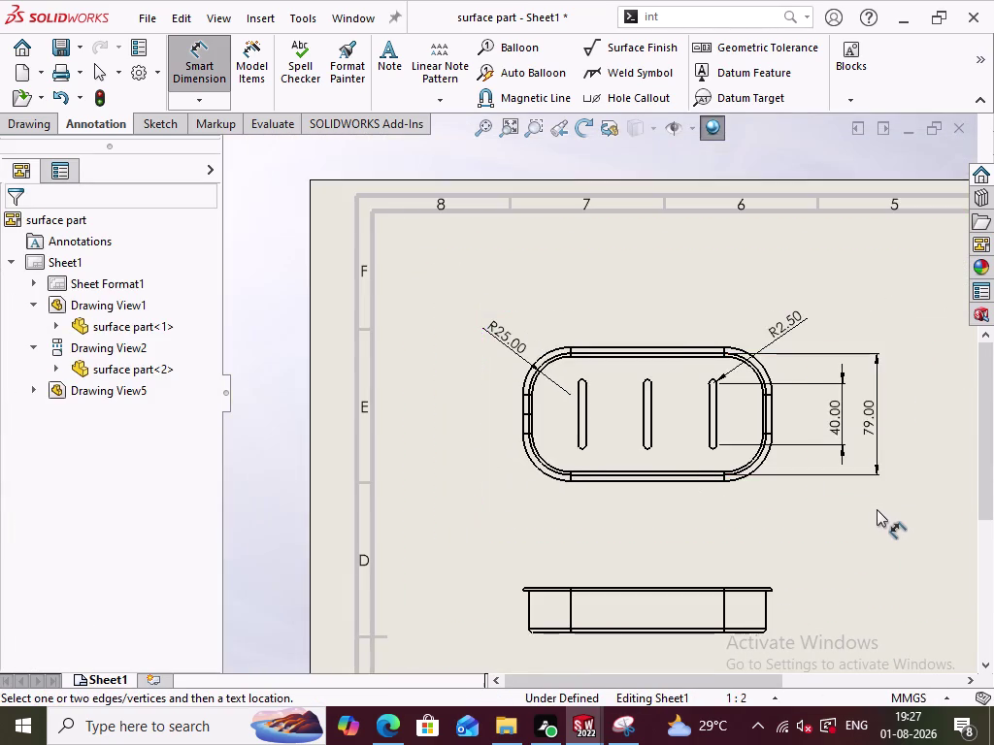
scroll(down, 3)
Delete the 79.00 dimension from the top view.
right_click(854, 404)
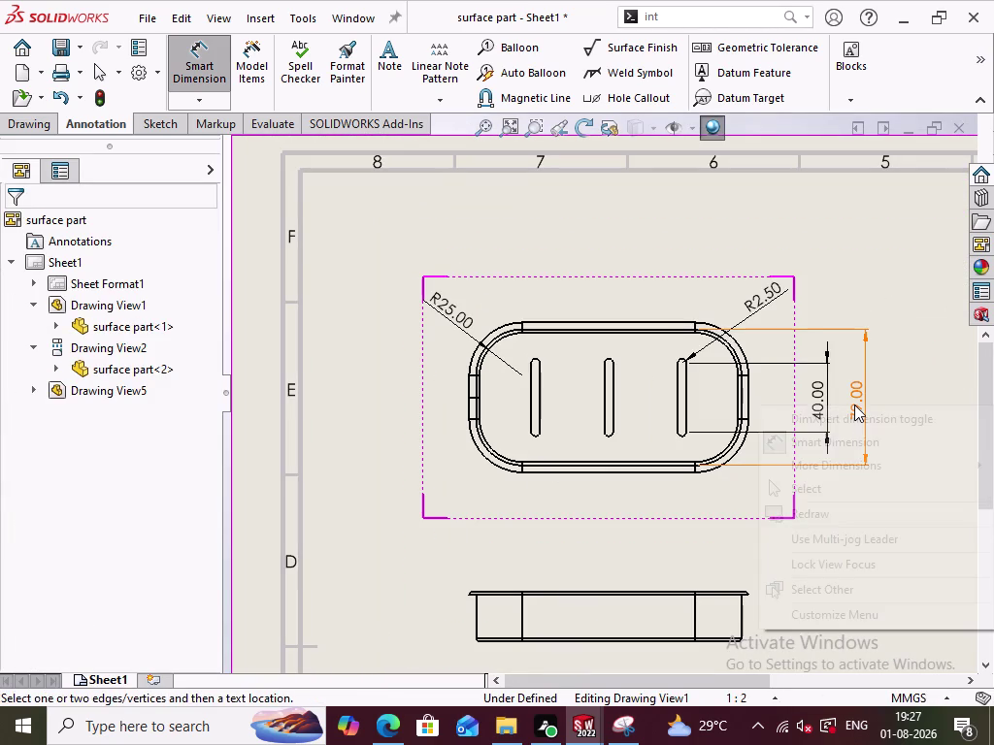
click(904, 310)
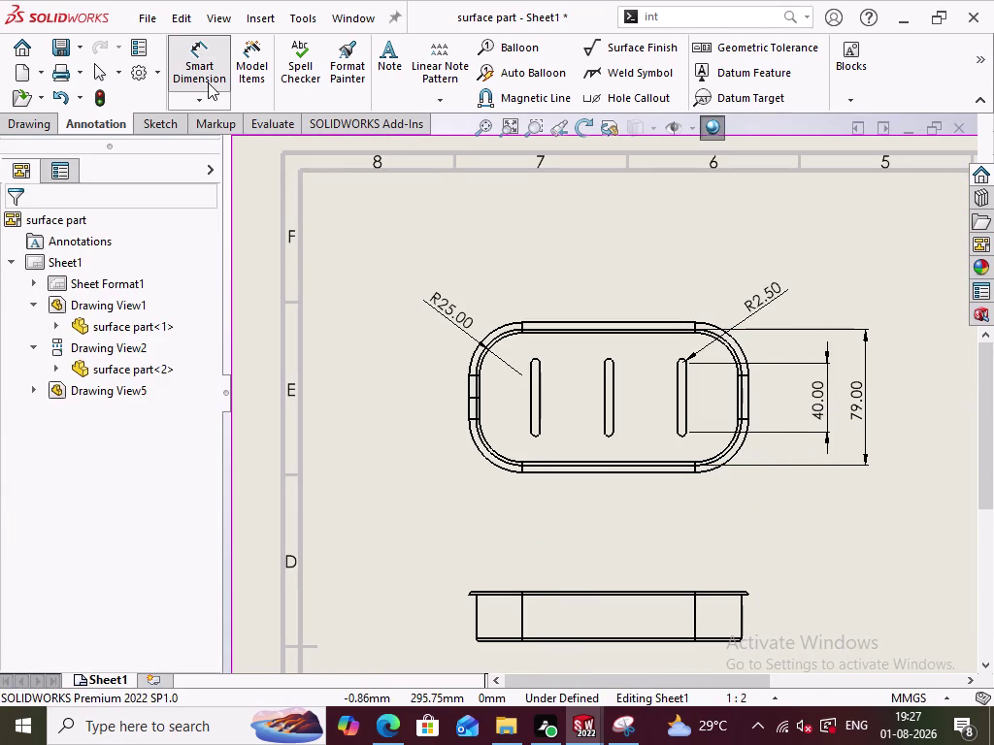
click(207, 82)
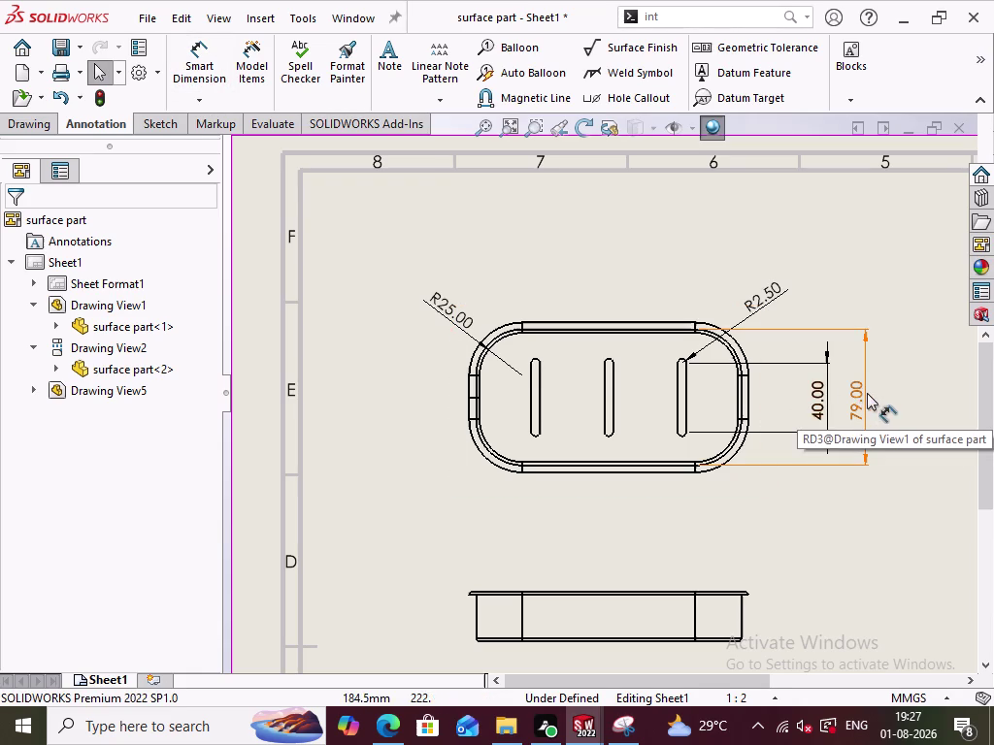
click(891, 281)
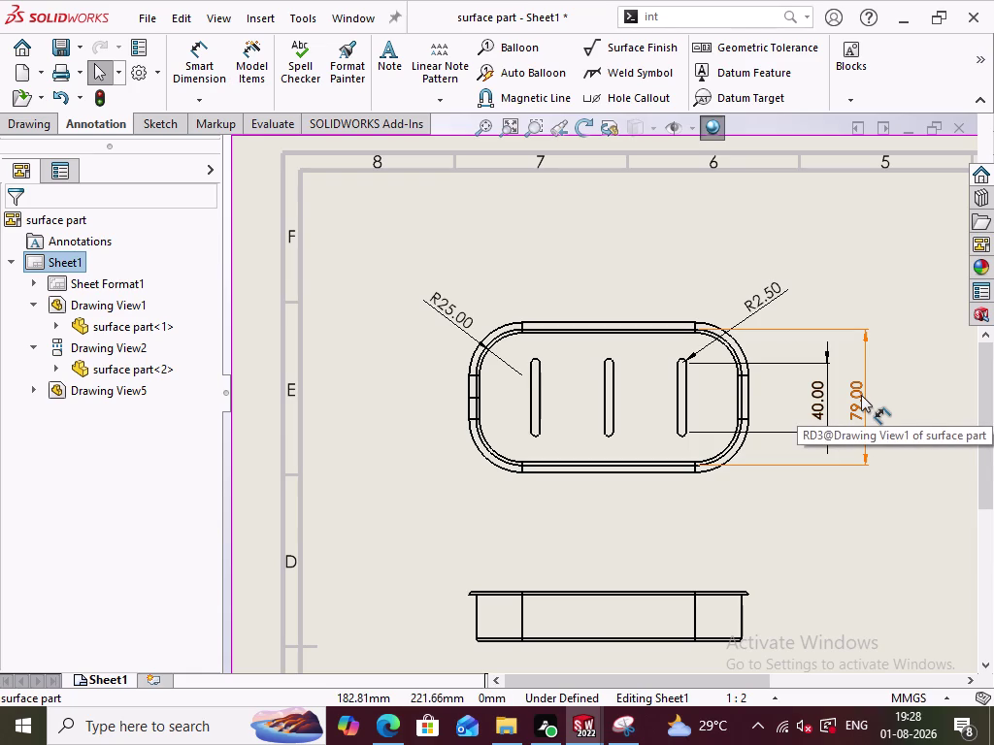
right_click(861, 395)
right_click(861, 395)
right_drag(750, 471, 738, 479)
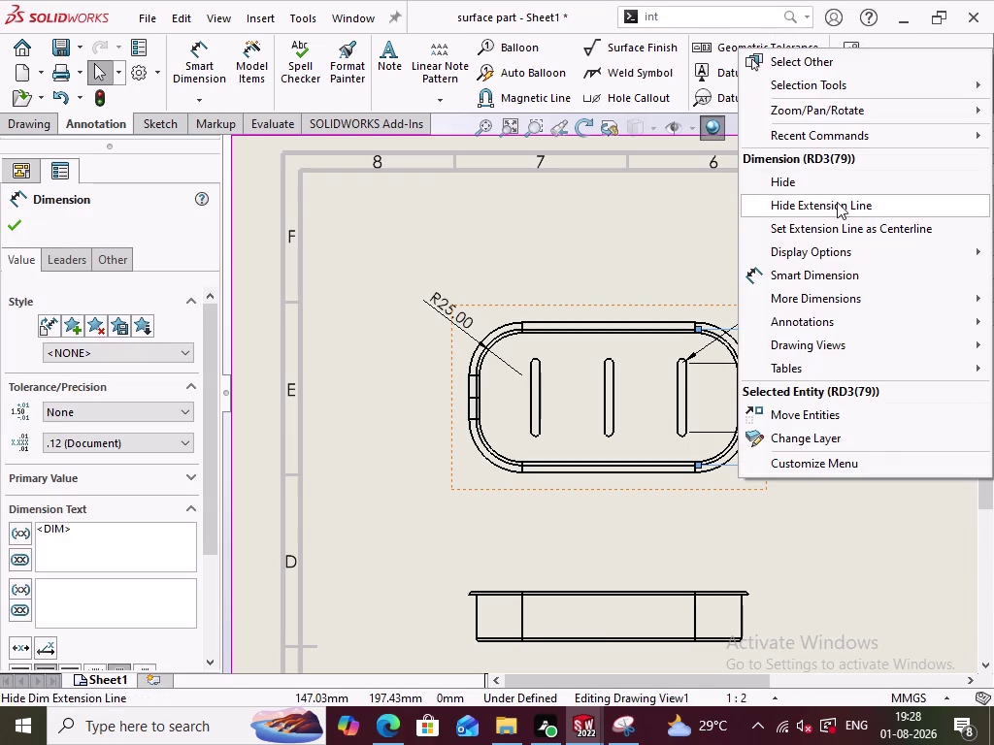
click(826, 186)
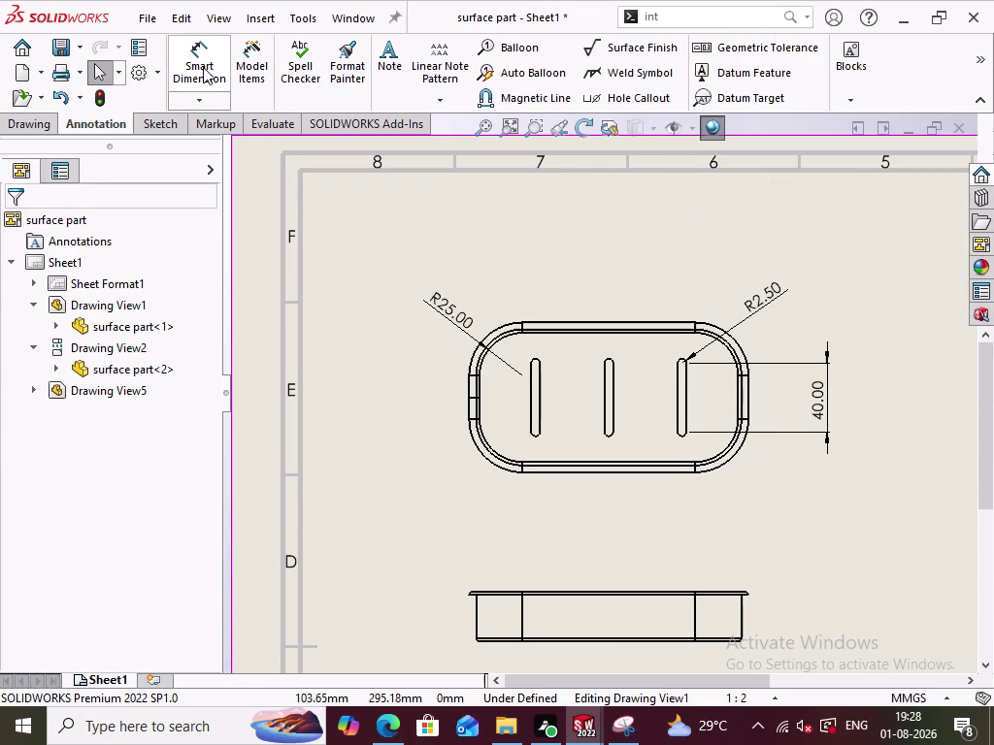
Dimension the inner long edges as 75.00 and move the 40.00 dimension inside it.
click(203, 68)
scroll(down, 3)
scroll(down, 3)
click(637, 325)
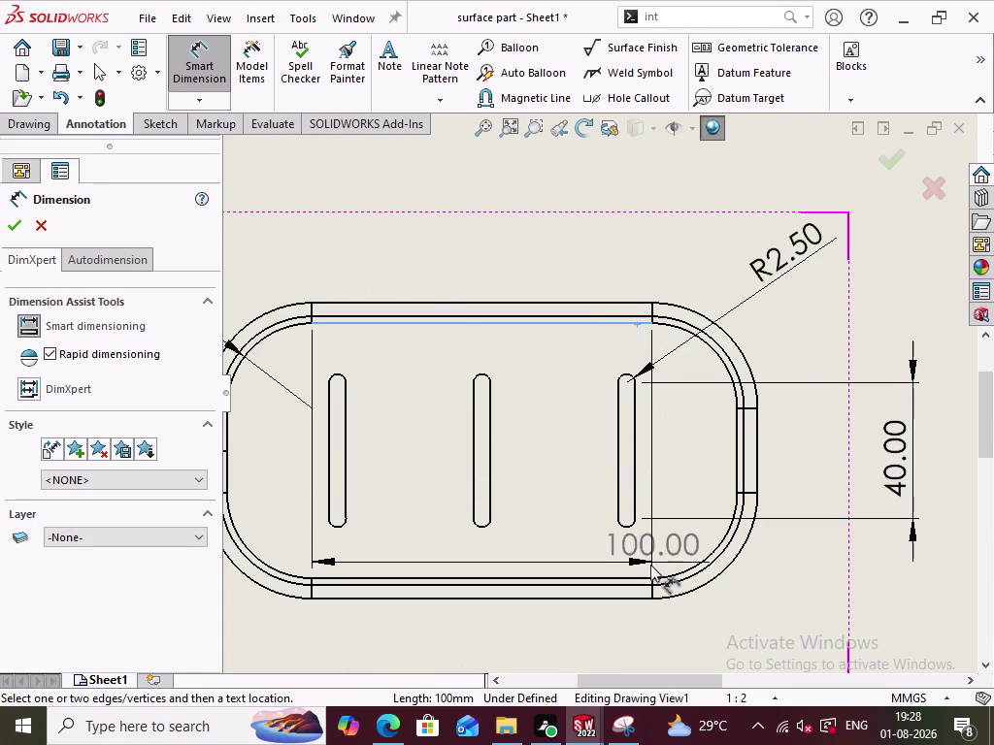
click(642, 577)
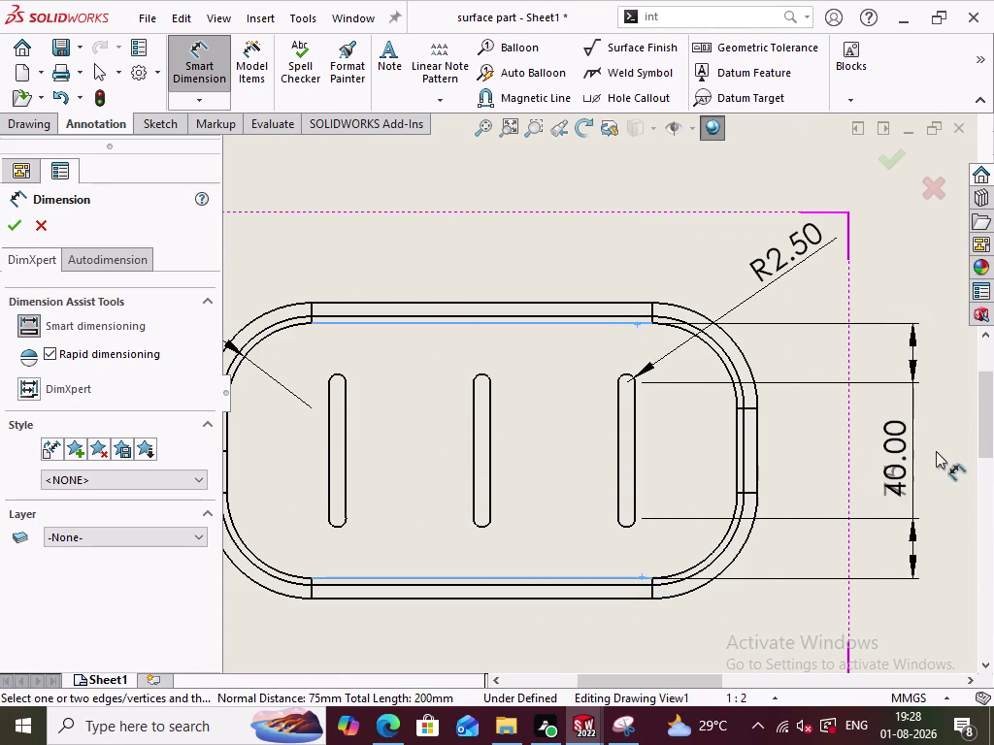
click(958, 448)
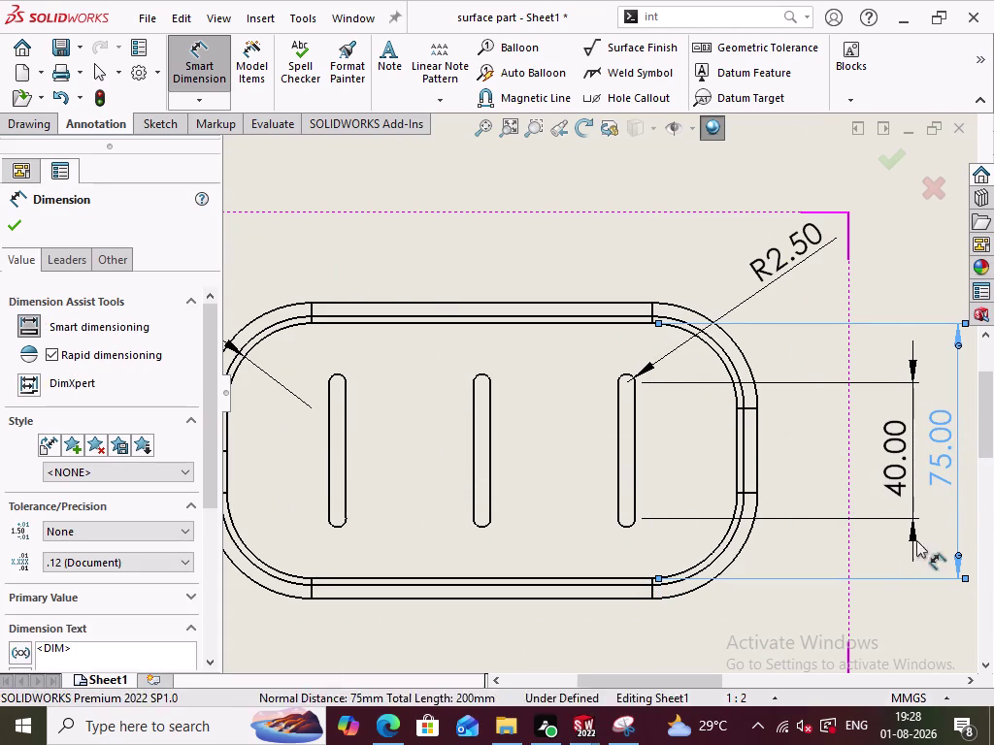
click(901, 593)
scroll(up, 3)
scroll(up, 3)
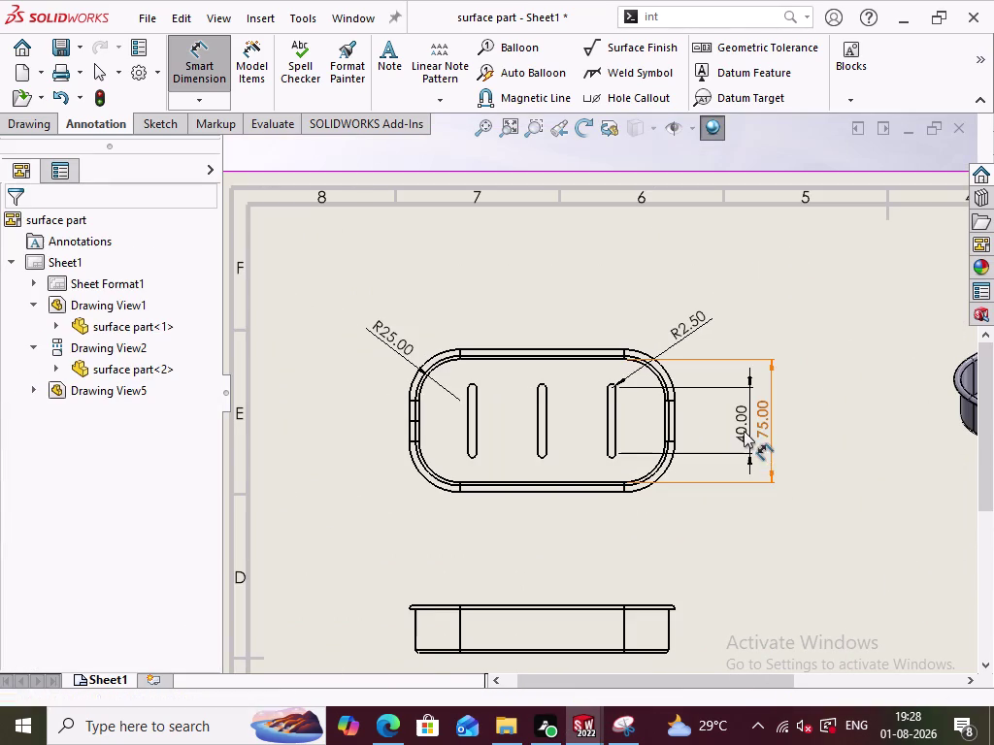
drag(738, 422, 702, 424)
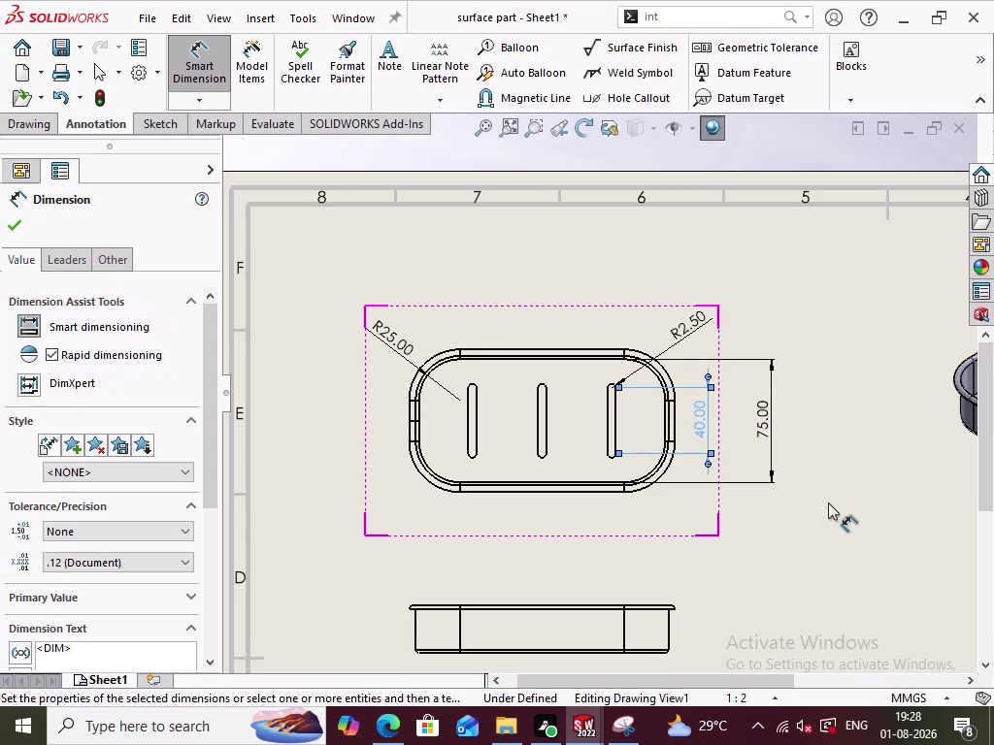
click(832, 513)
Add a 42.50 spacing dimension between the left and middle slots.
scroll(up, 3)
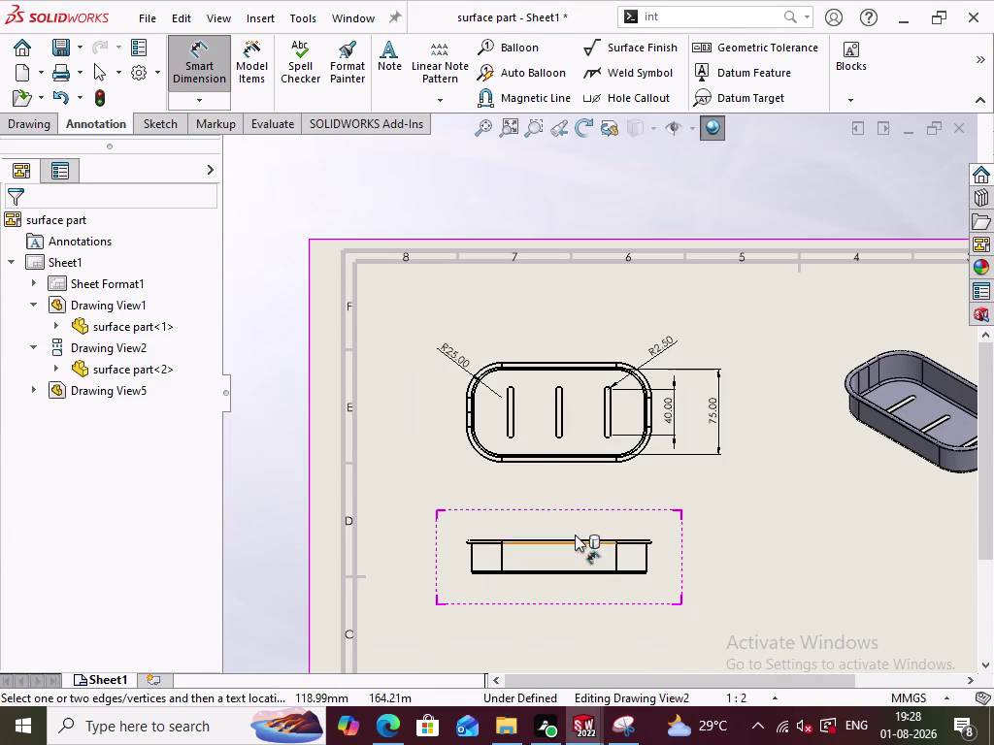
scroll(down, 3)
scroll(up, 3)
scroll(down, 3)
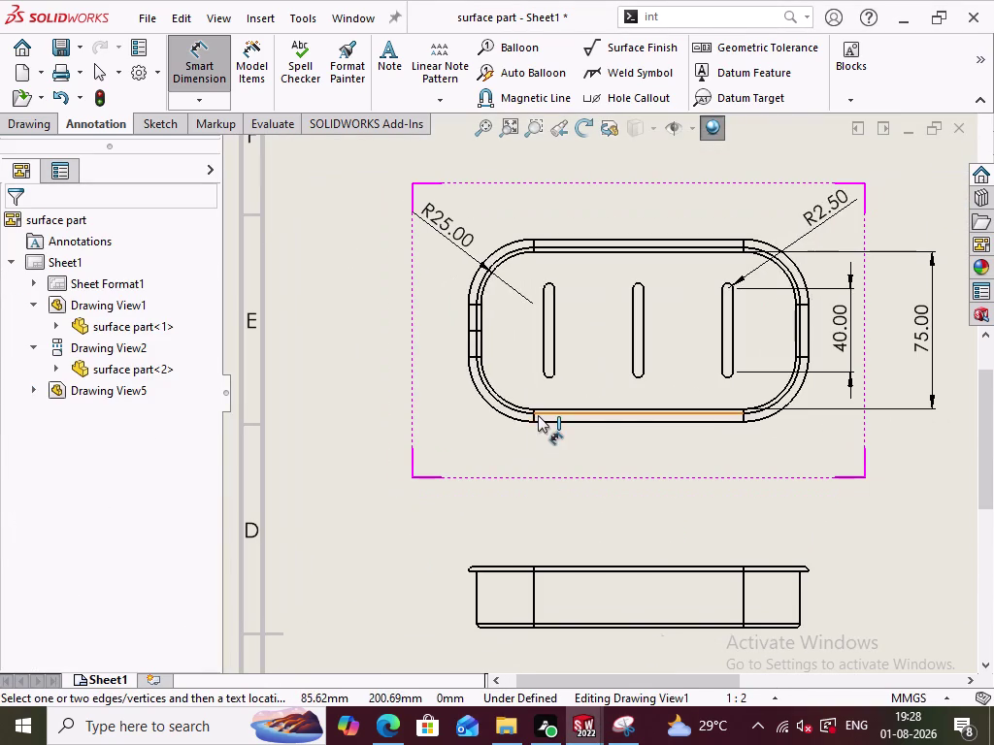
scroll(down, 3)
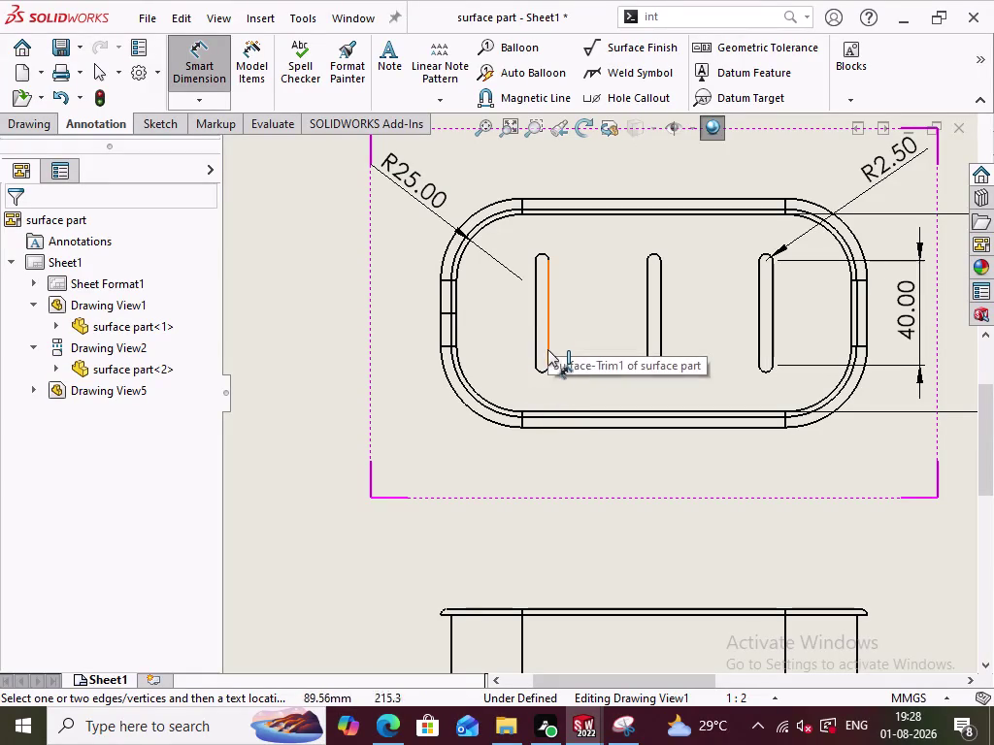
click(541, 372)
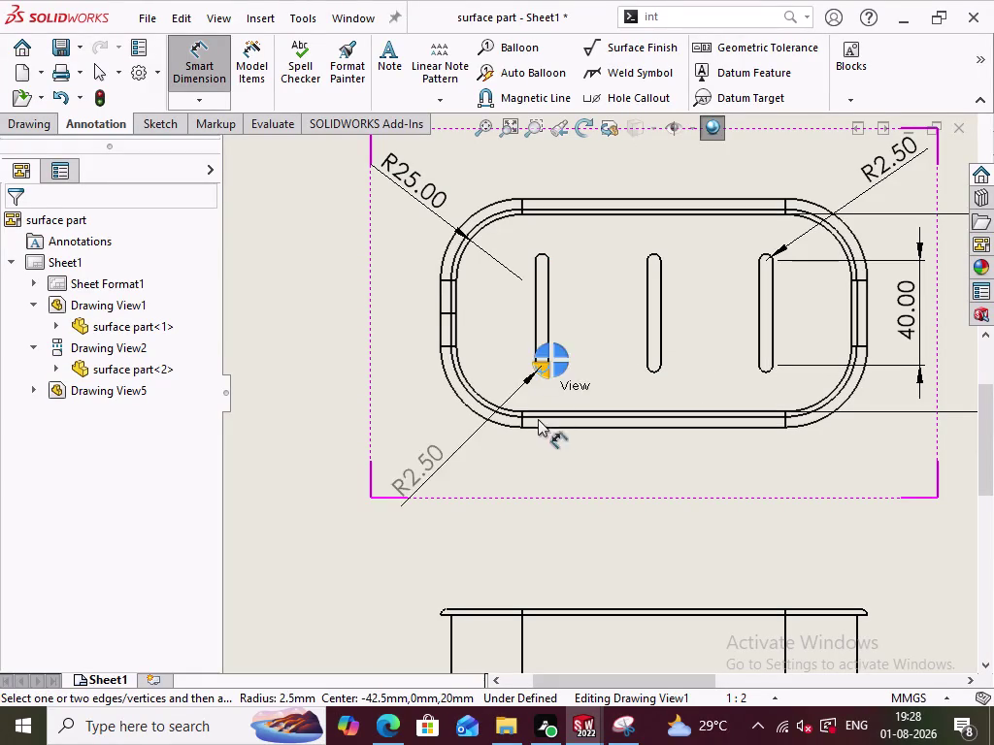
click(652, 372)
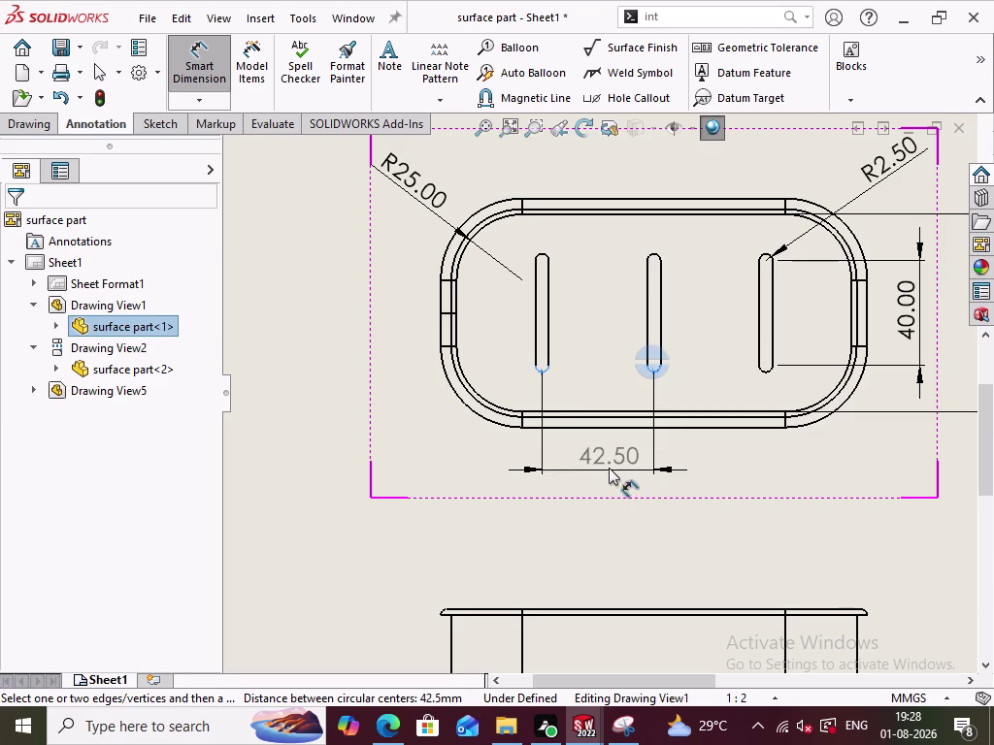
click(606, 463)
click(695, 535)
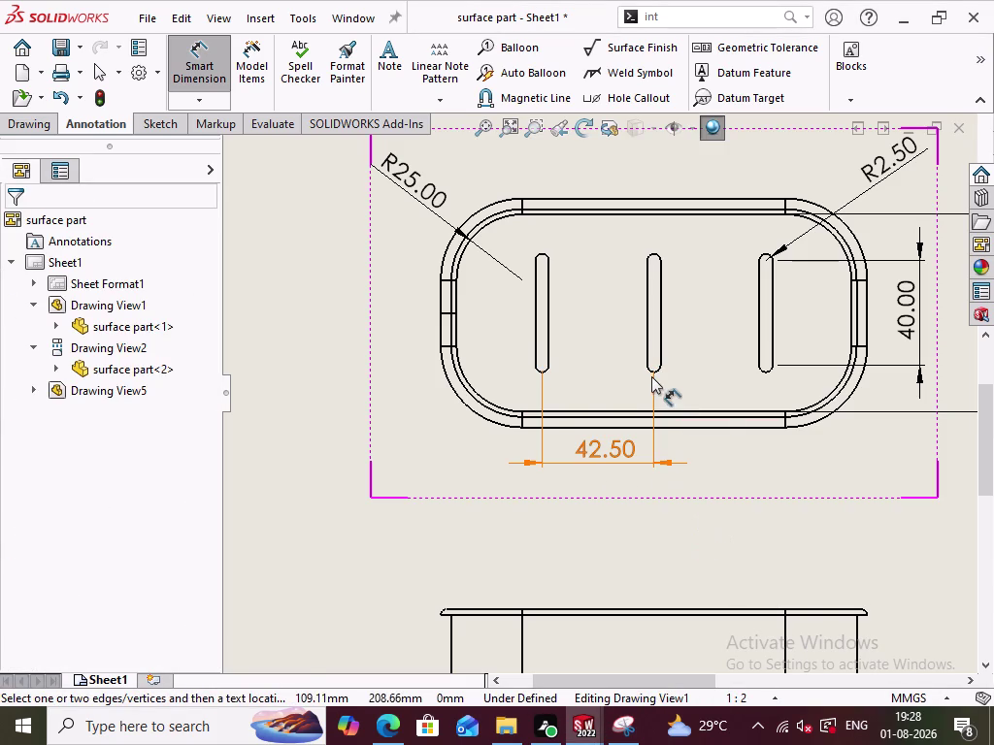
Add a second 42.50 spacing dimension between the middle and right slots.
click(765, 373)
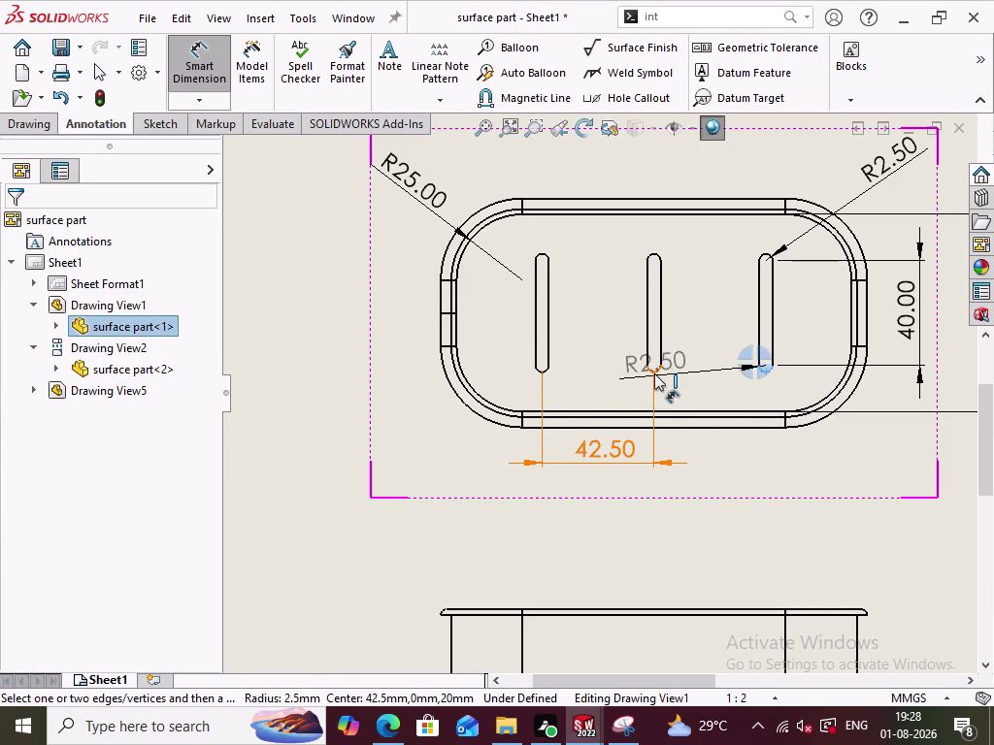
click(654, 374)
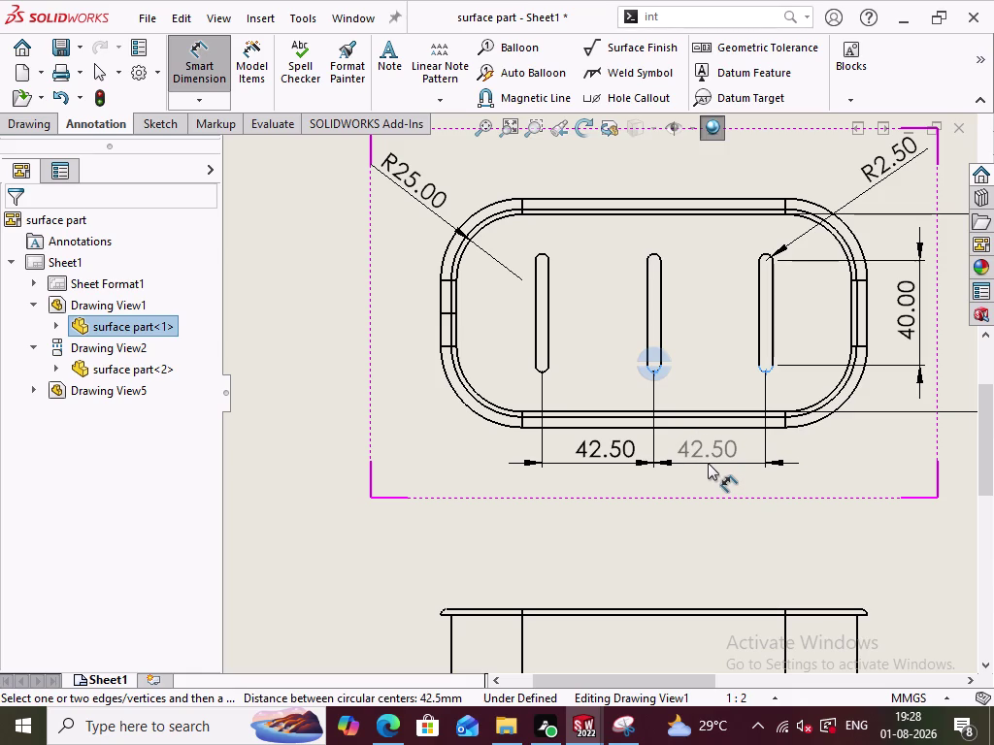
click(707, 463)
click(672, 540)
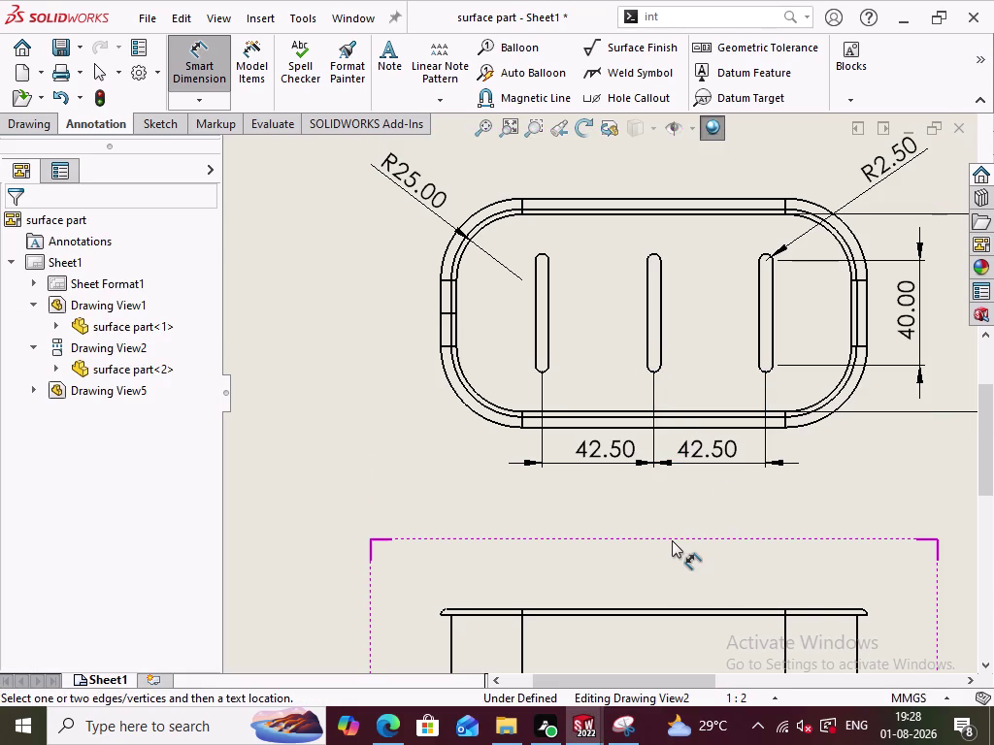
Add an R2.00 radius dimension to the front view's lower left corner arc.
scroll(up, 3)
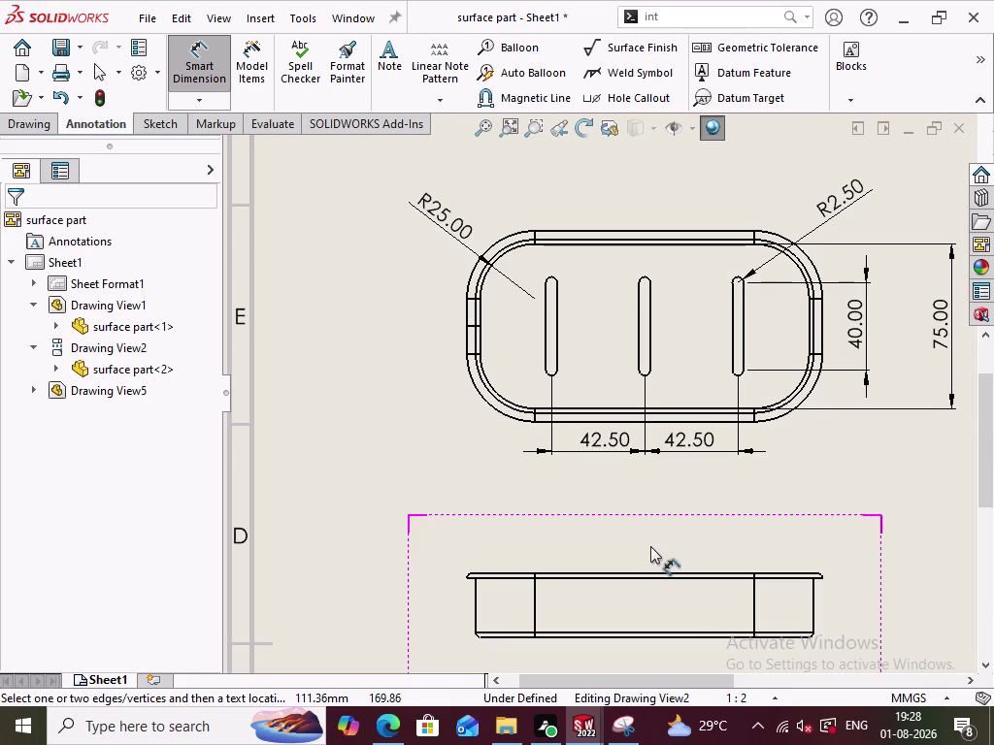
scroll(up, 3)
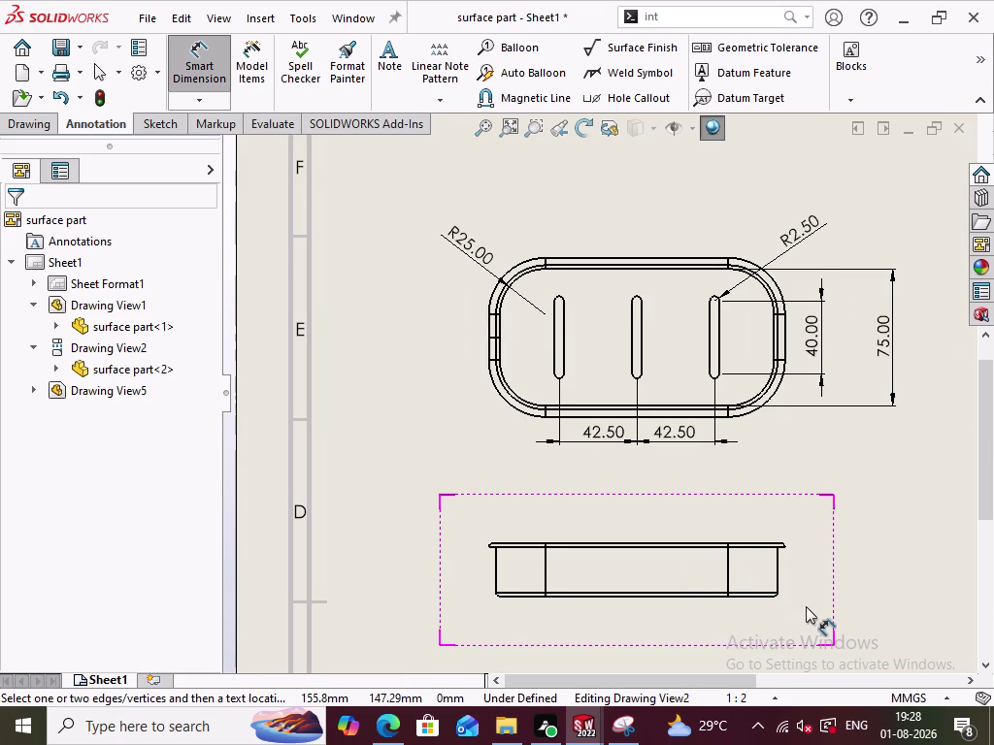
scroll(up, 3)
scroll(down, 3)
scroll(up, 3)
scroll(down, 3)
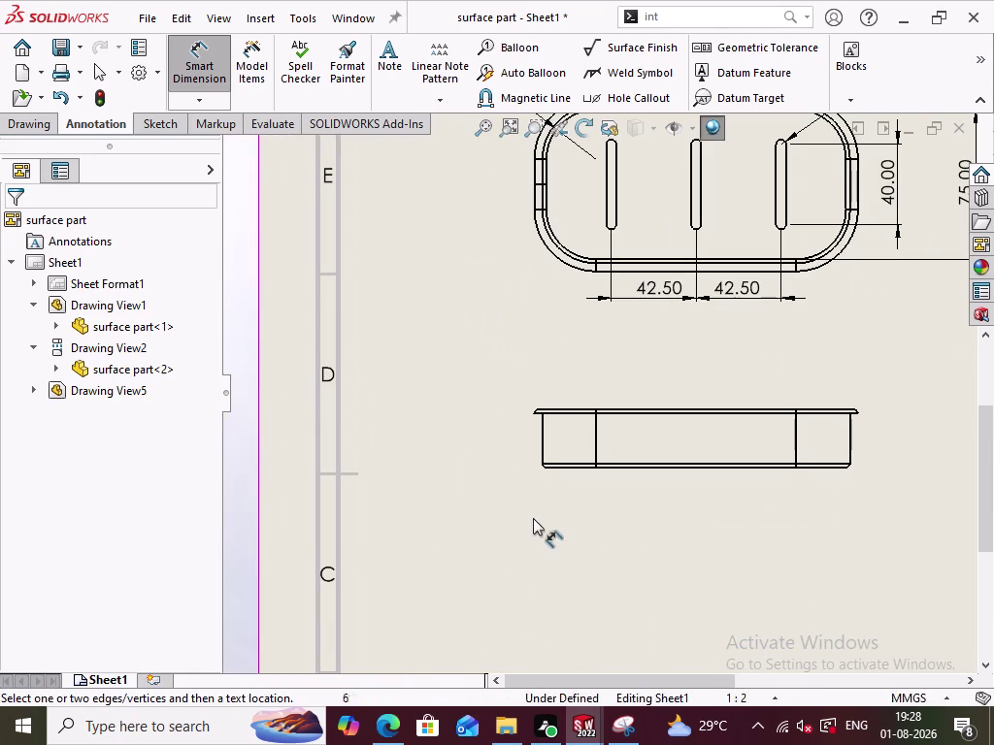
scroll(down, 3)
scroll(up, 3)
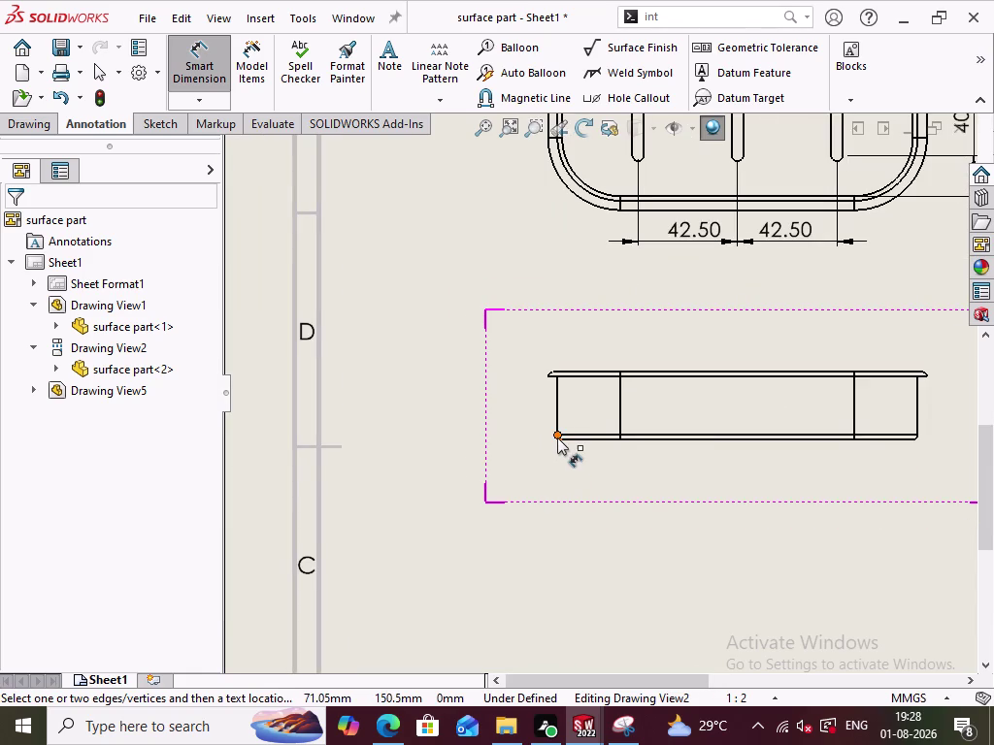
scroll(down, 3)
scroll(up, 3)
scroll(down, 3)
scroll(up, 3)
scroll(down, 3)
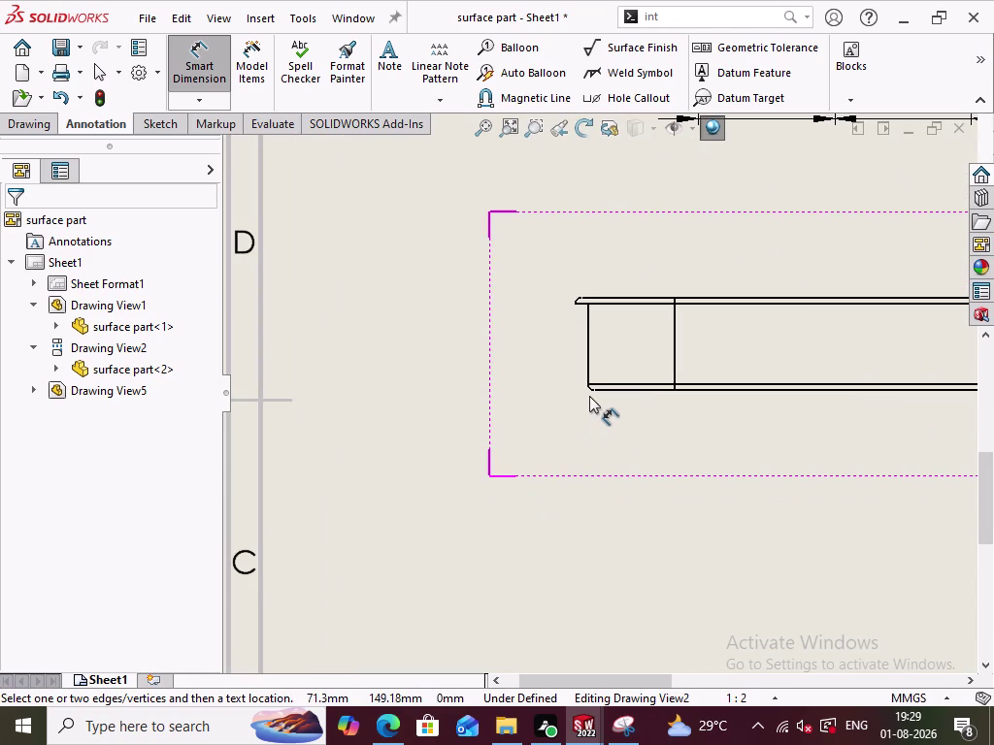
click(591, 392)
click(547, 427)
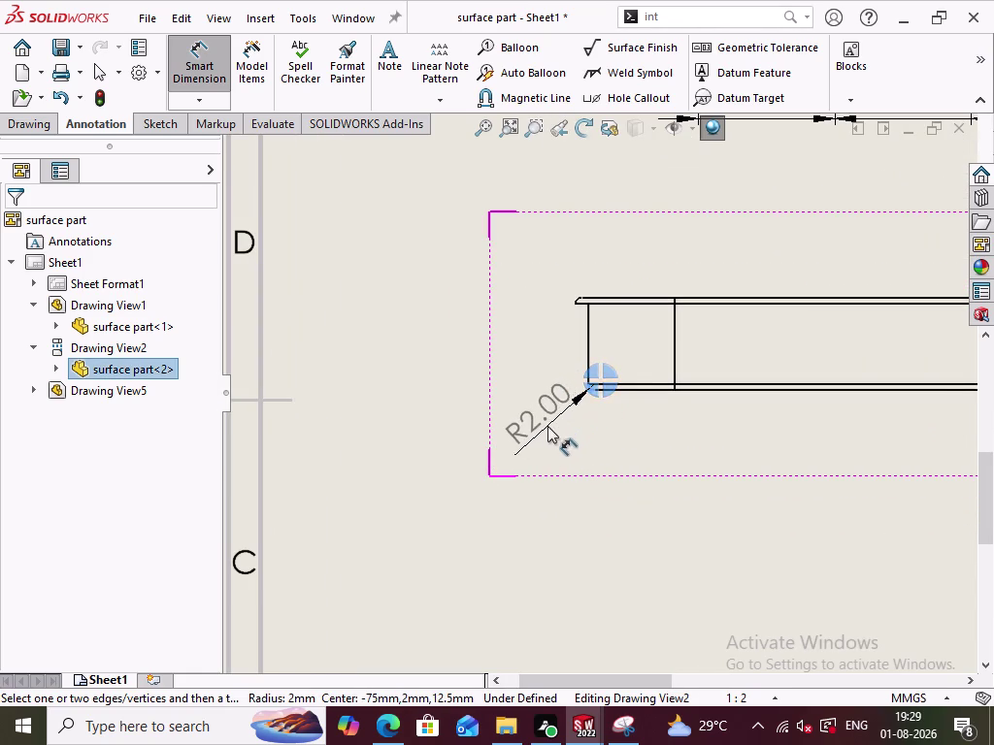
click(667, 448)
Dimension the front view's right wall with the 25.00 height.
scroll(up, 3)
scroll(up, 3)
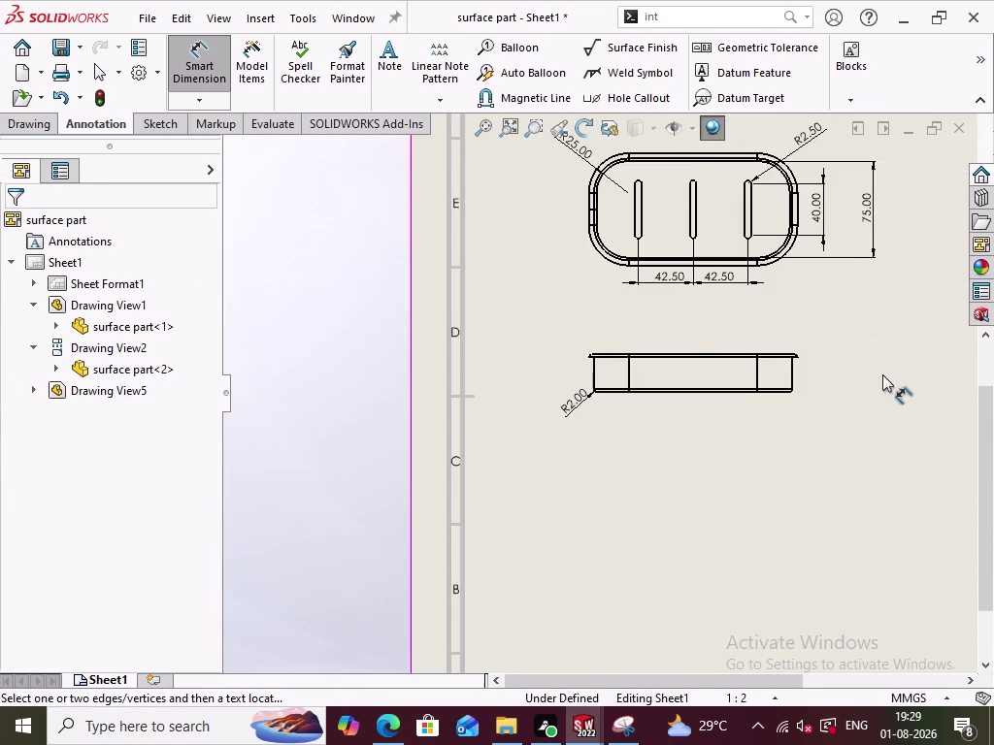
scroll(down, 3)
scroll(down, 3)
scroll(down, 3)
scroll(down, 3)
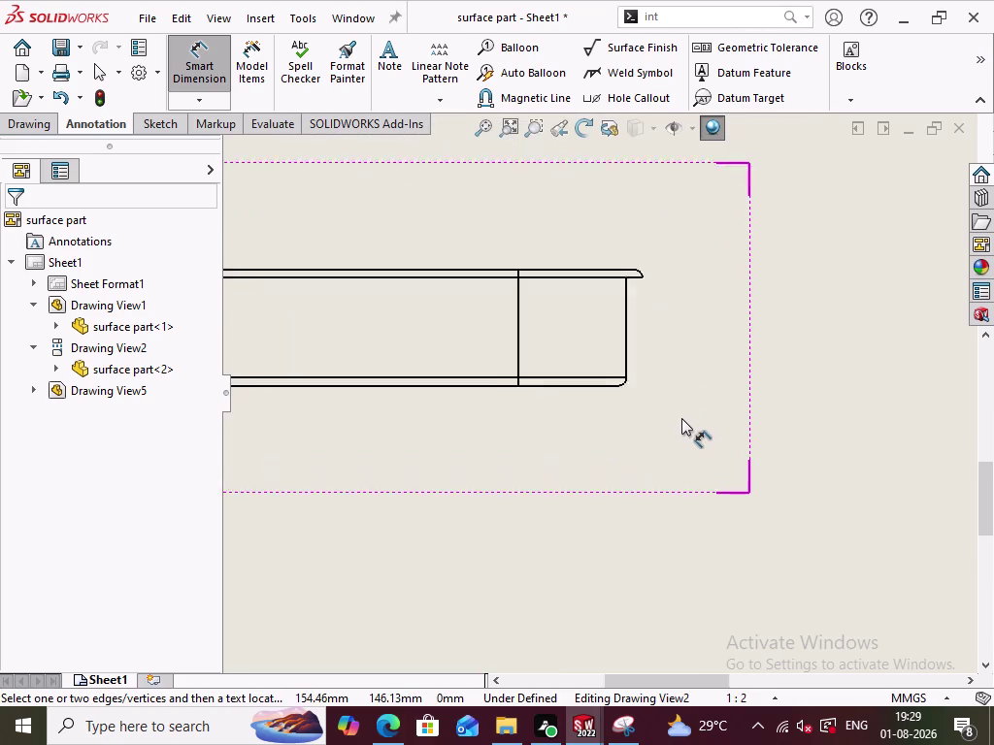
scroll(down, 3)
click(616, 304)
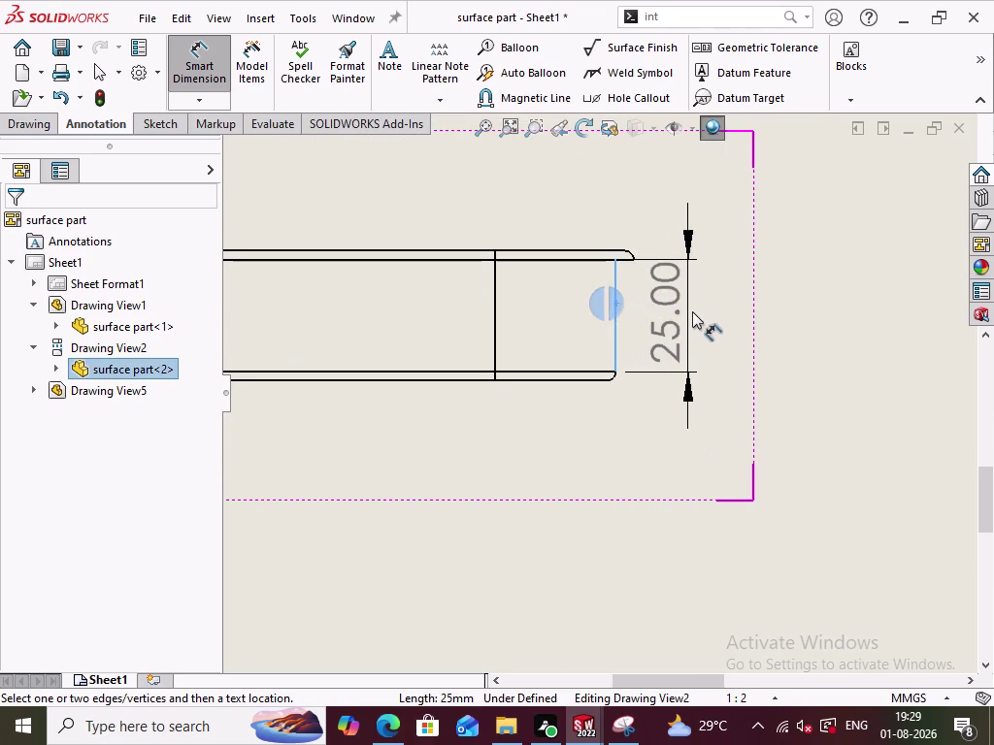
click(711, 312)
click(841, 398)
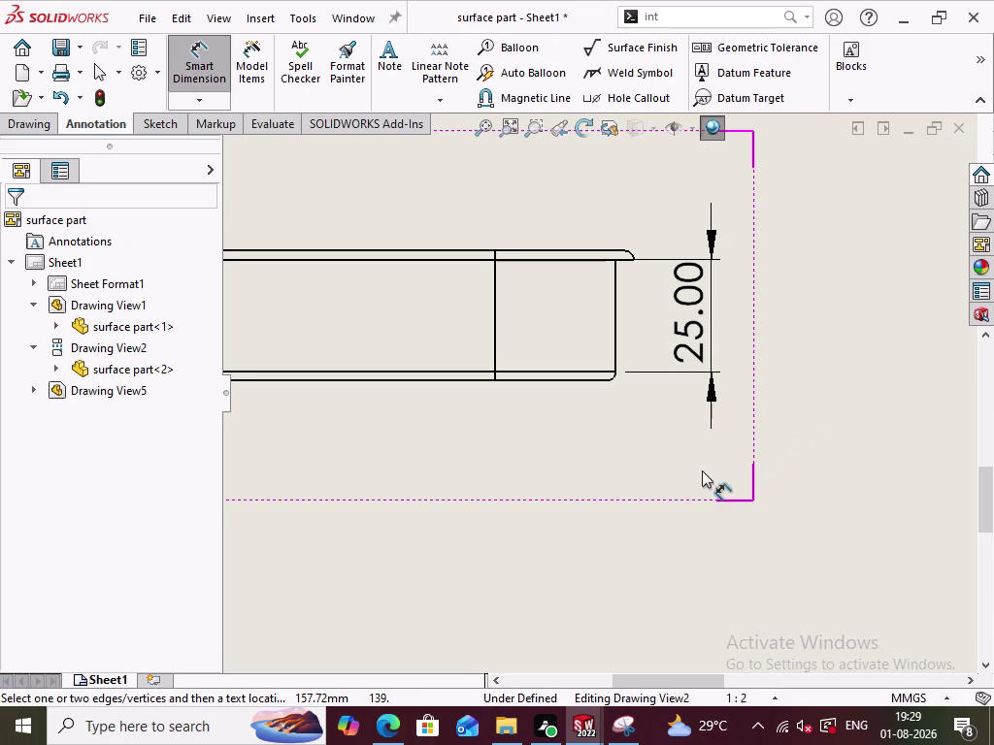
Add a radius dimension to the front view's upper right rim corner arc.
scroll(up, 3)
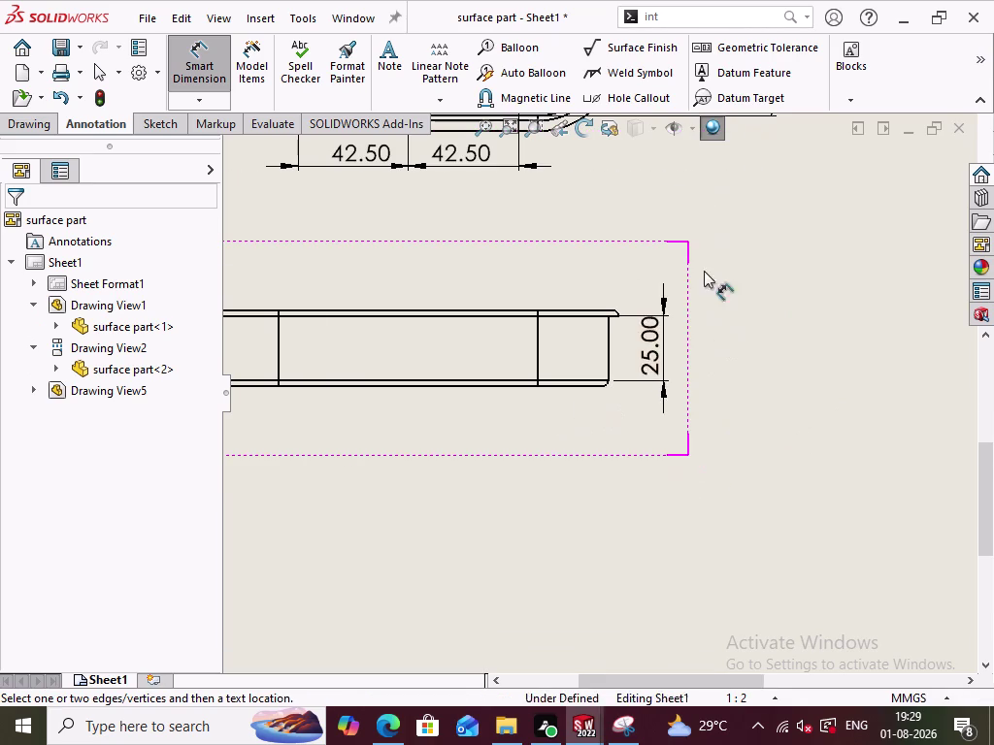
scroll(down, 3)
scroll(up, 3)
scroll(down, 3)
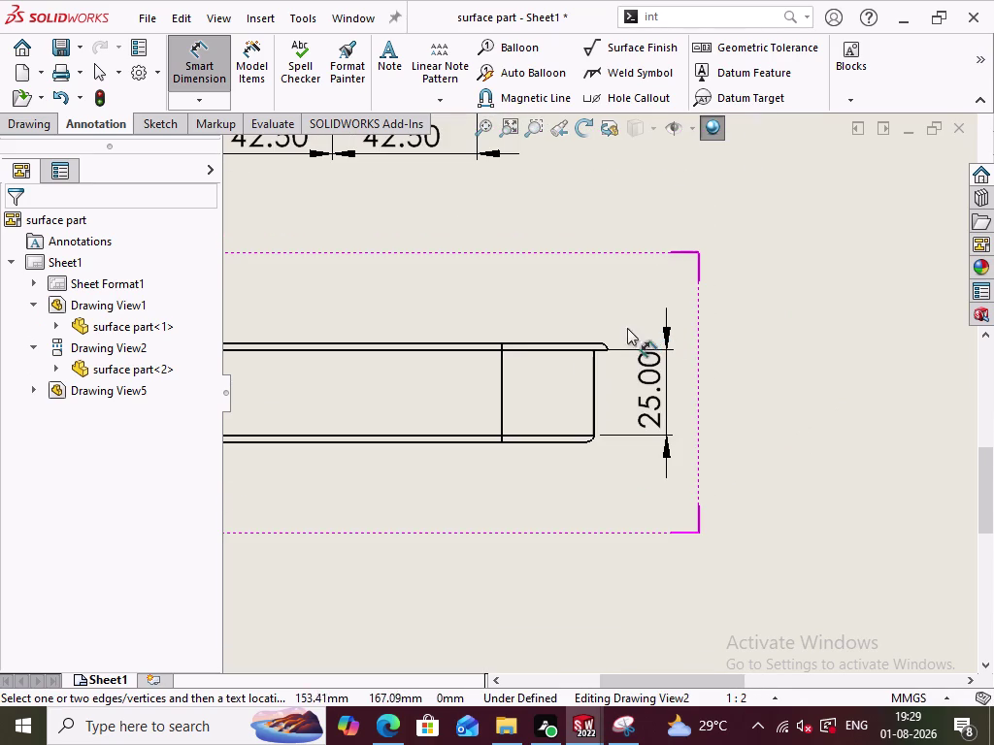
click(605, 345)
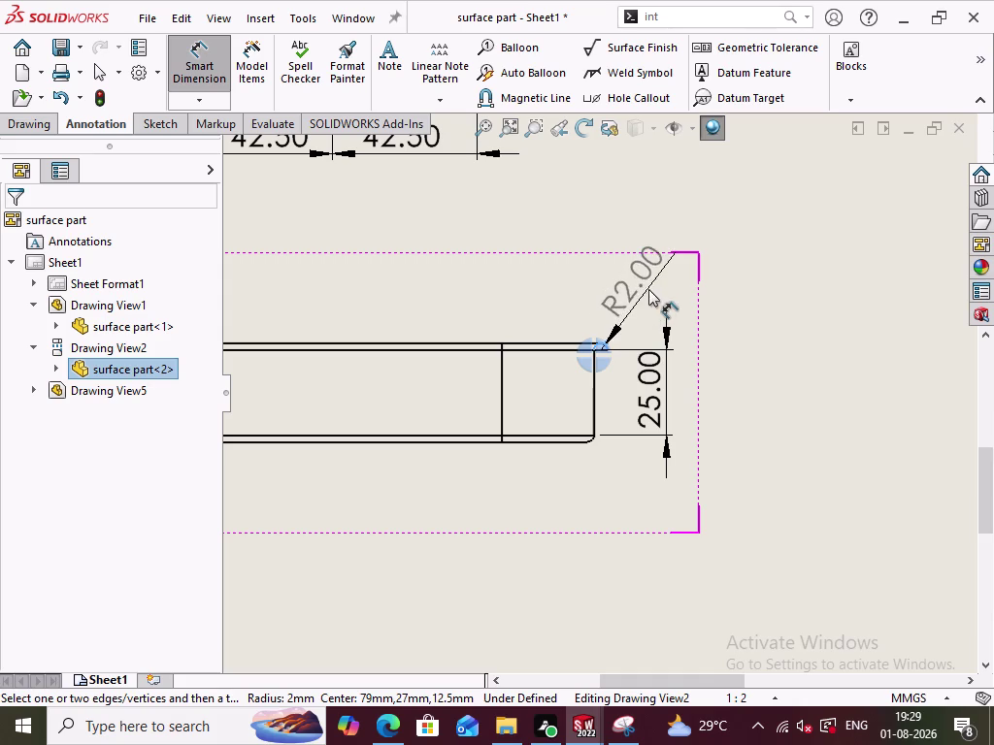
click(649, 288)
click(744, 335)
scroll(up, 3)
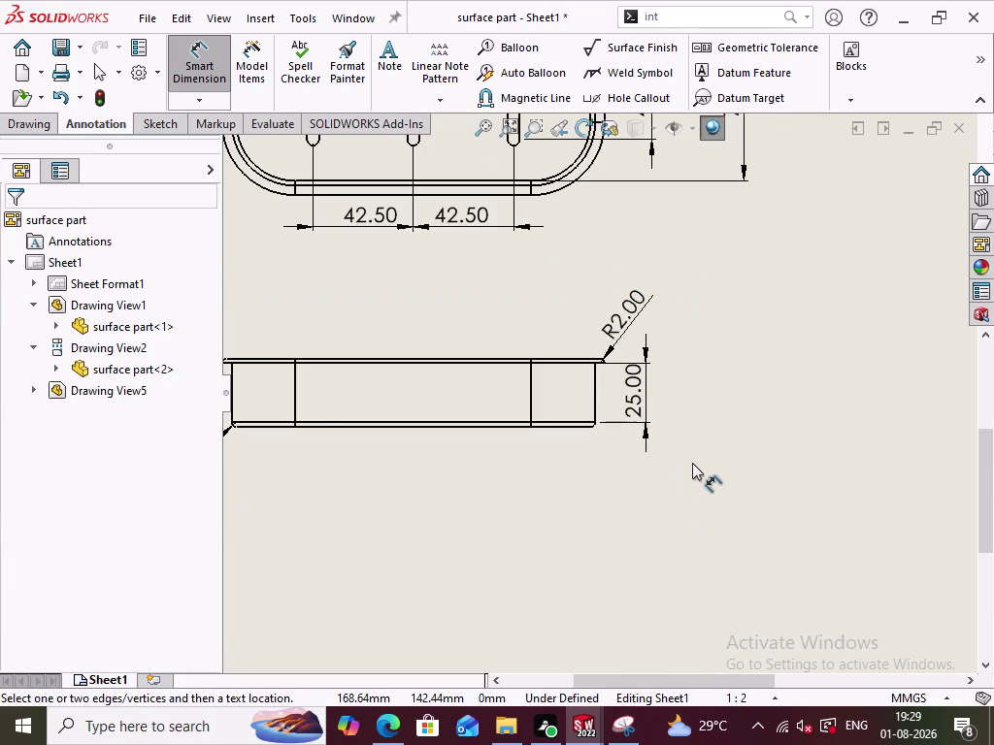
scroll(up, 3)
scroll(up, 3)
scroll(up, 3)
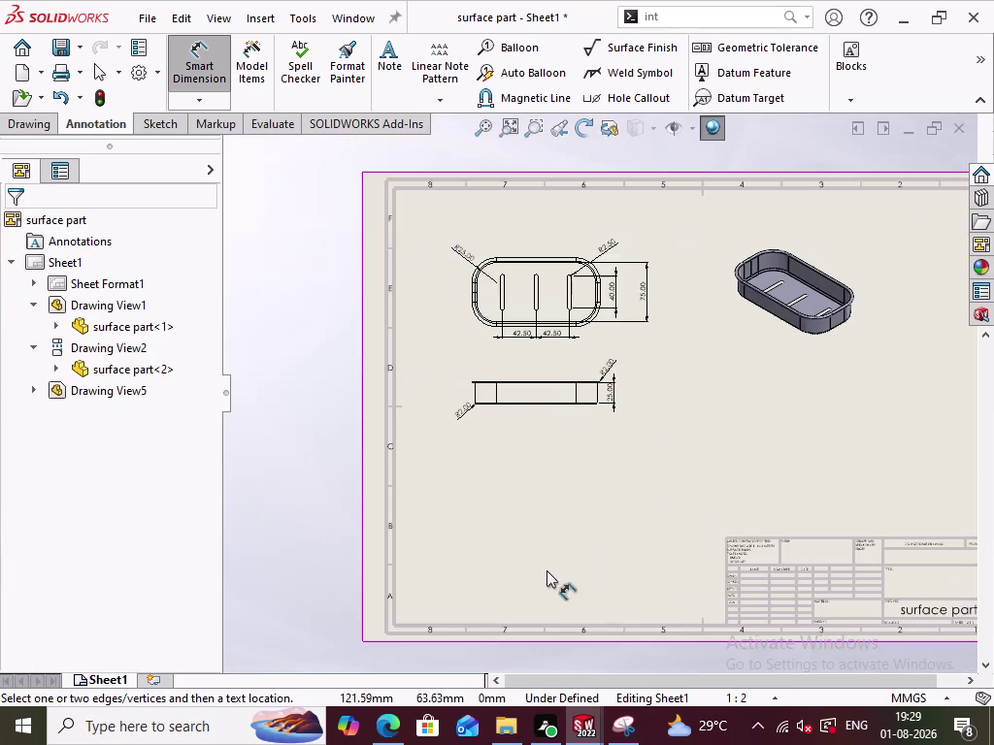
Select the front view's left and right end edges for a length dimension.
scroll(down, 3)
scroll(up, 3)
scroll(down, 3)
scroll(down, 3)
scroll(down, 3)
scroll(up, 3)
scroll(down, 3)
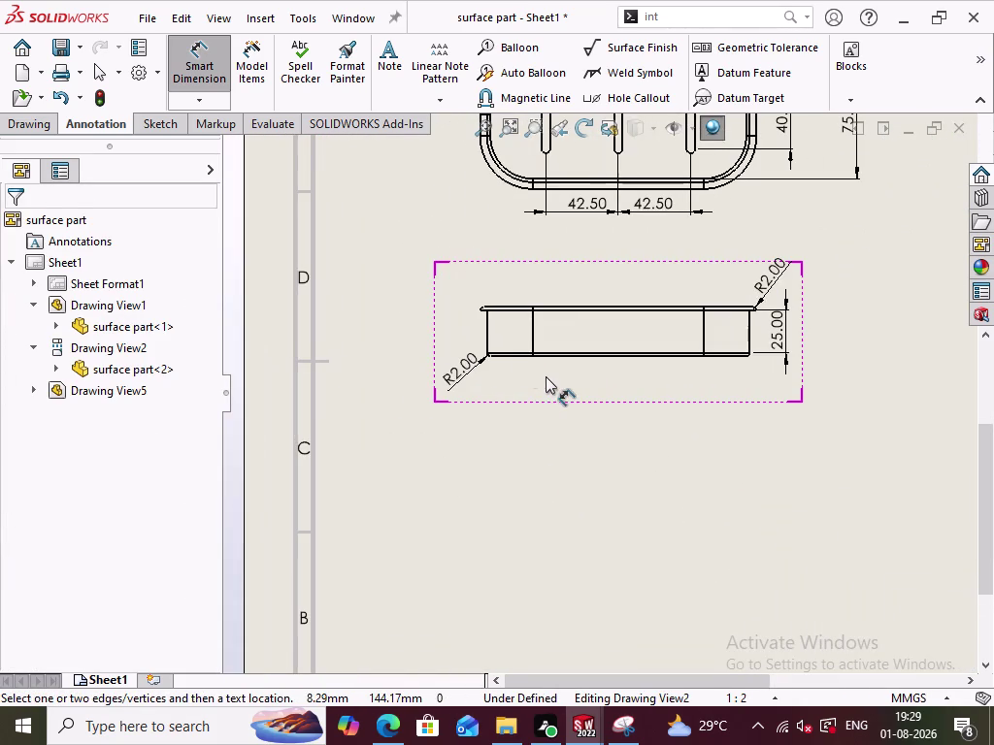
click(489, 330)
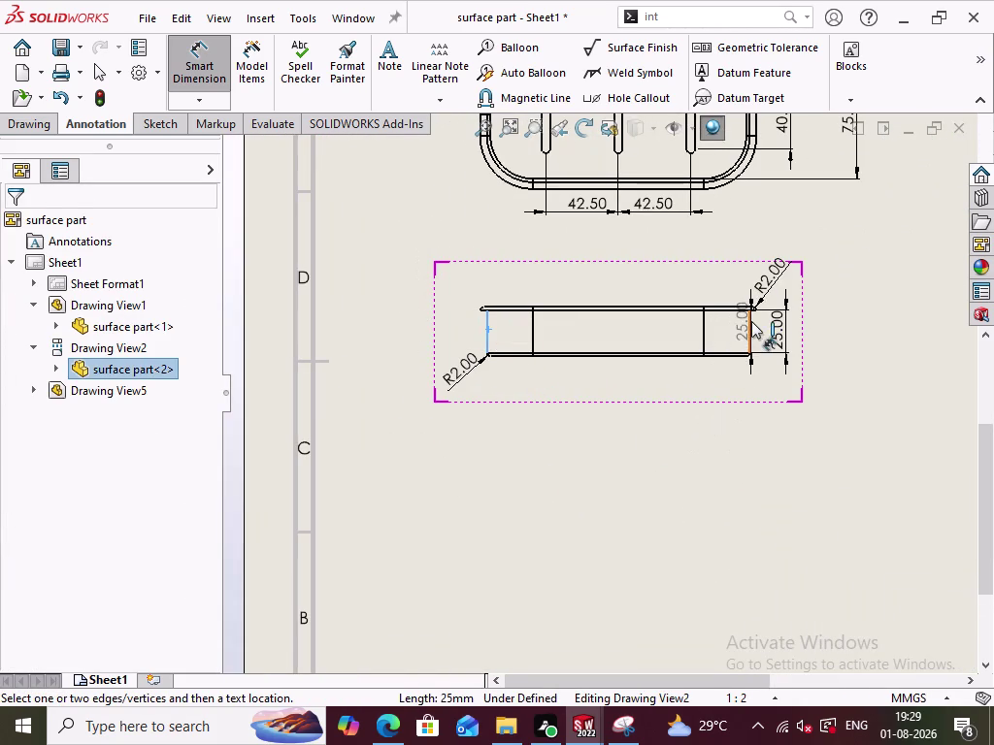
click(750, 321)
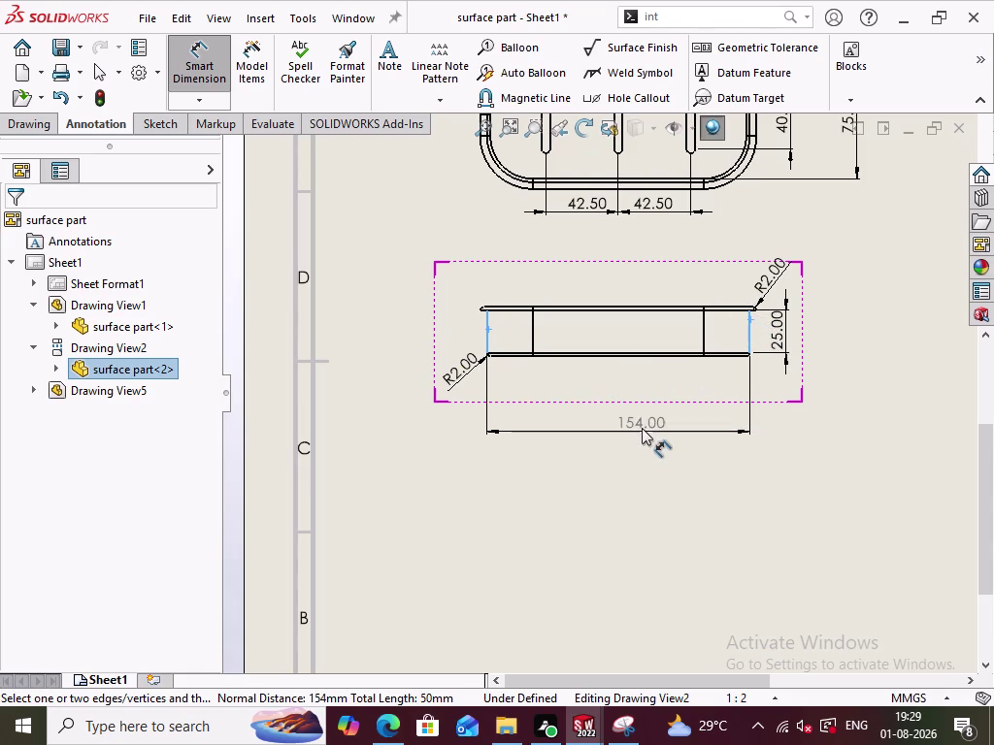
click(204, 74)
click(729, 530)
scroll(down, 3)
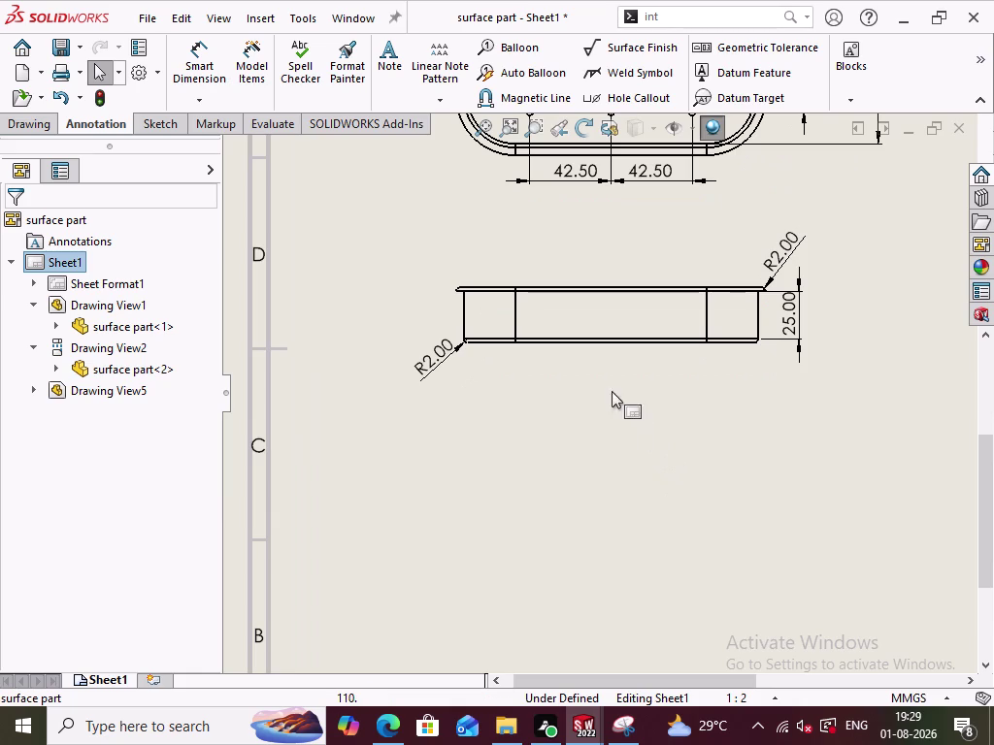
Dimension the top view's left and right end edges as 150.00, placed below it.
click(207, 69)
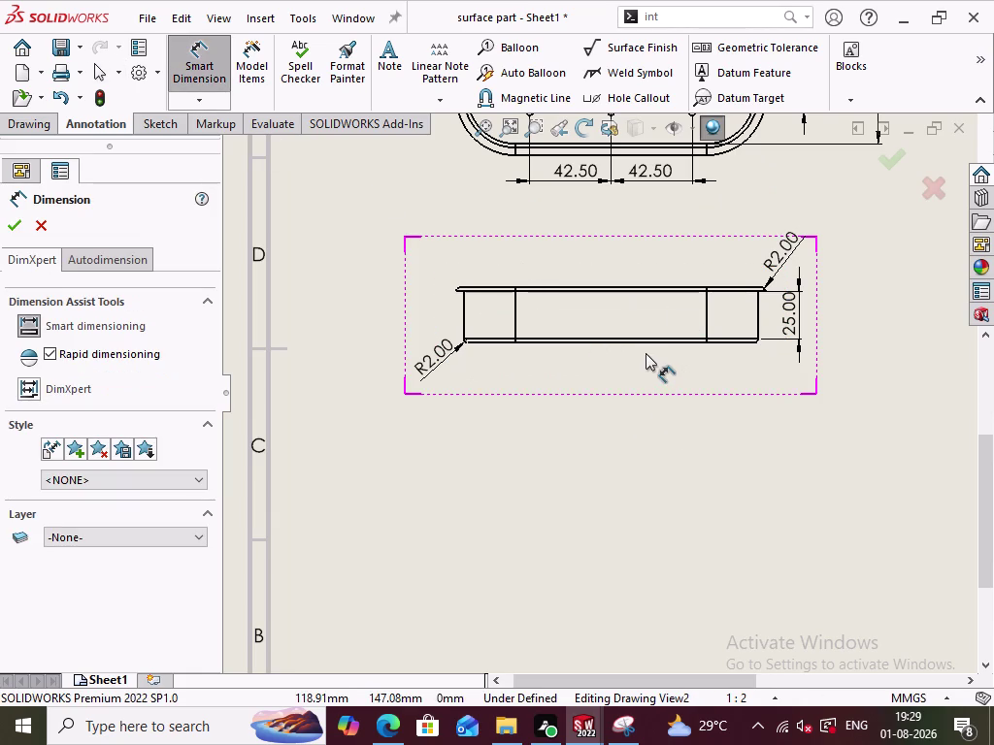
scroll(up, 3)
scroll(up, 3)
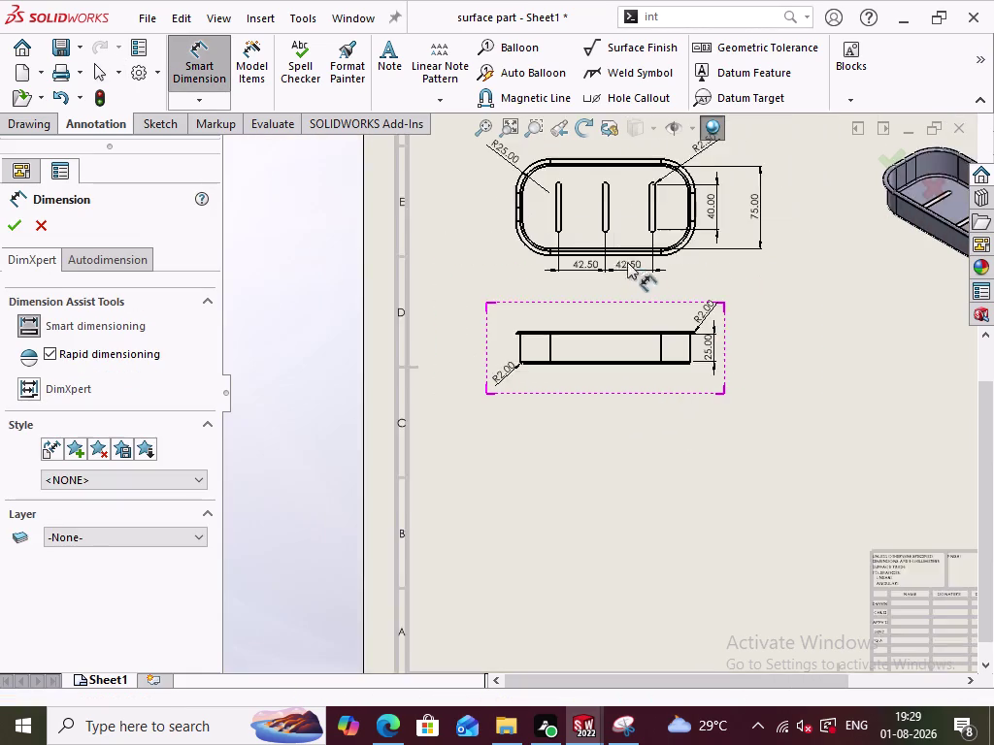
scroll(down, 3)
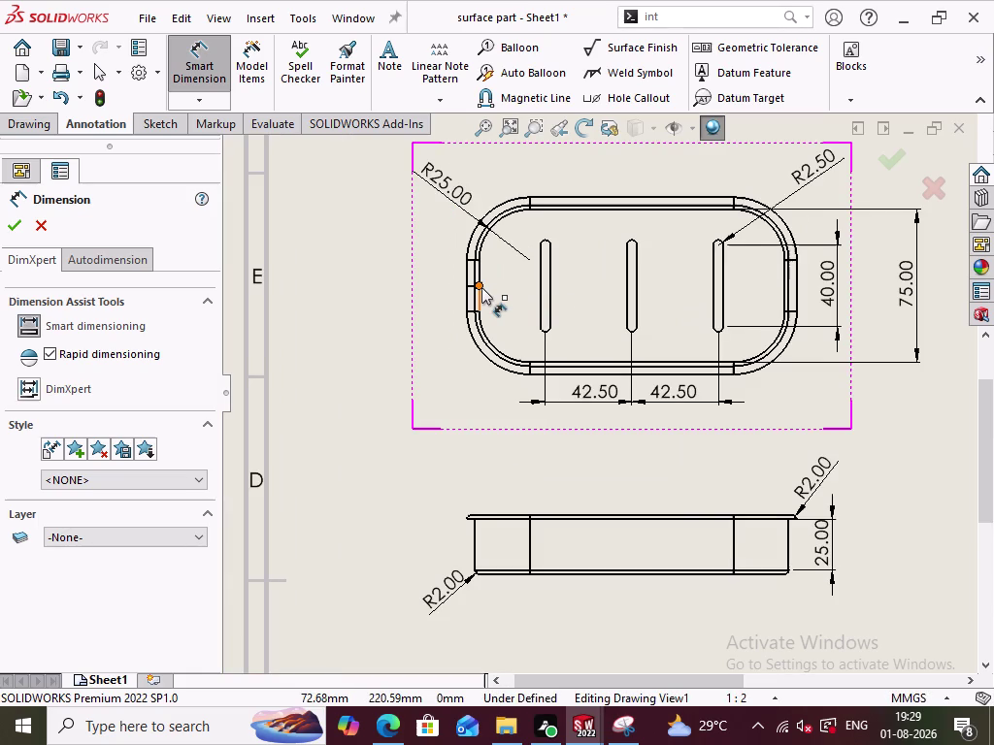
click(478, 295)
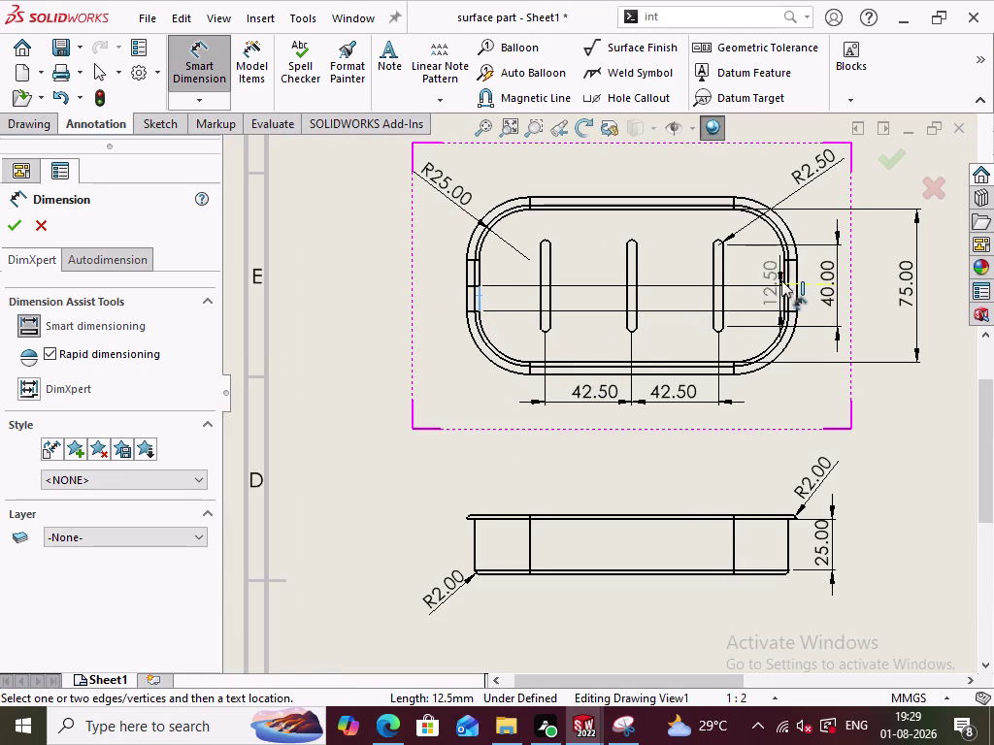
click(784, 284)
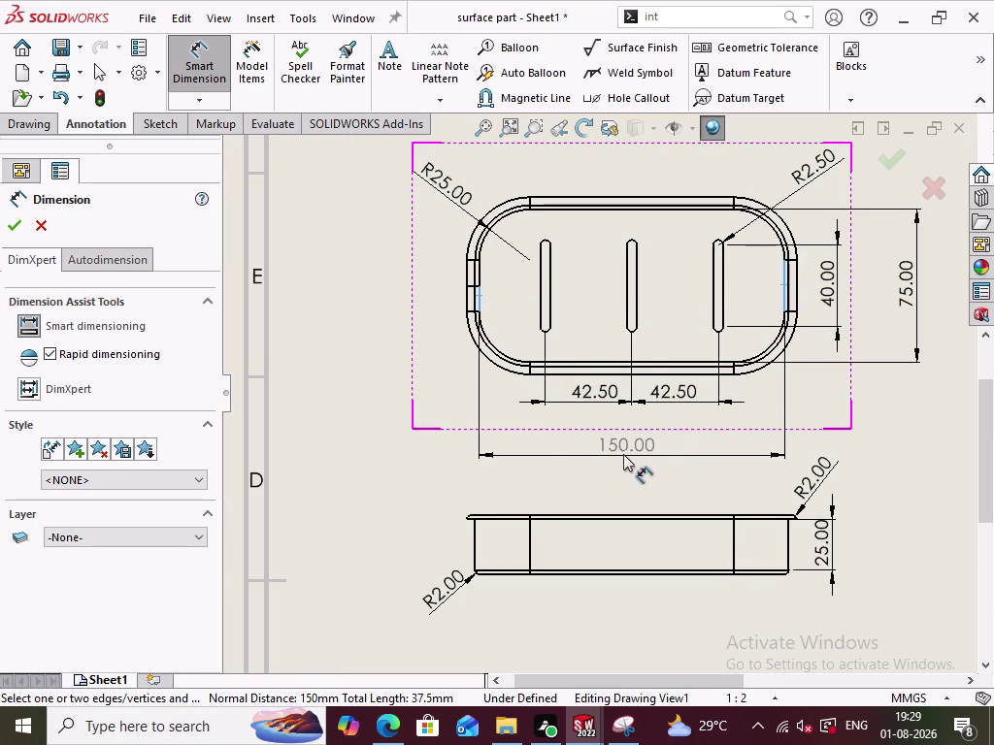
click(613, 450)
click(669, 470)
scroll(up, 3)
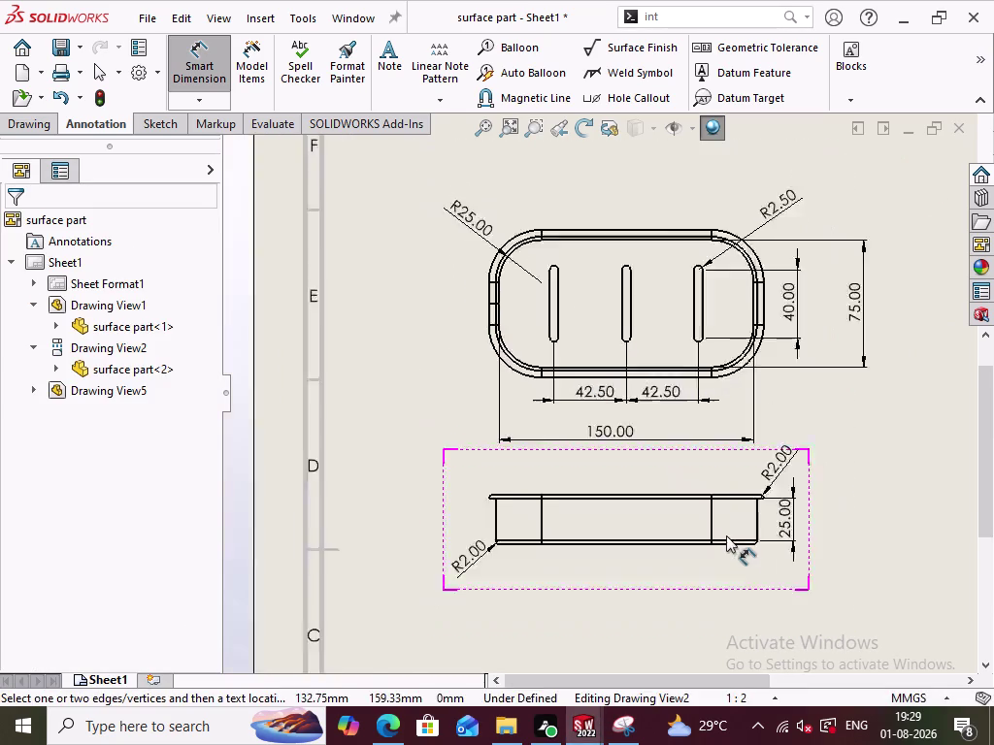
scroll(up, 3)
scroll(up, 3)
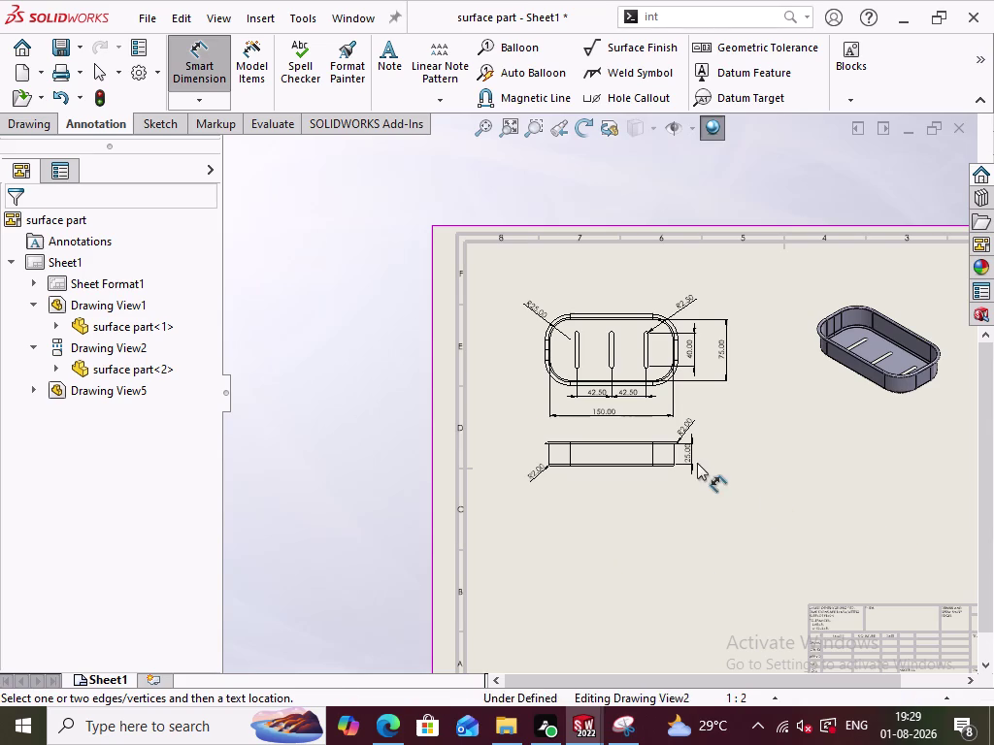
scroll(down, 3)
scroll(up, 3)
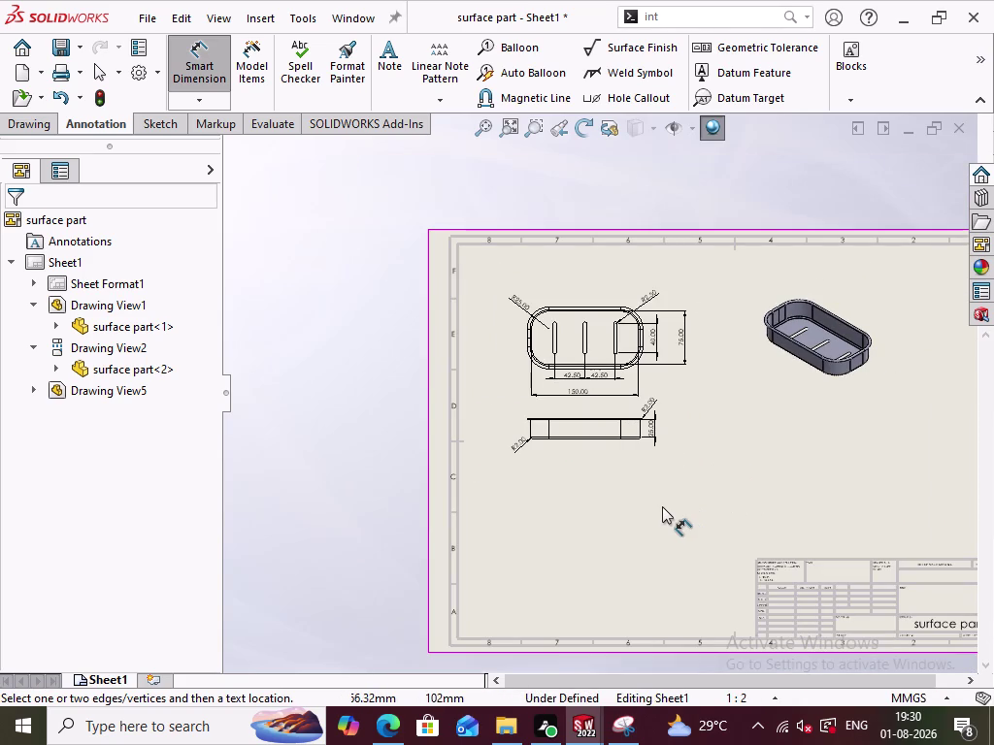
click(623, 515)
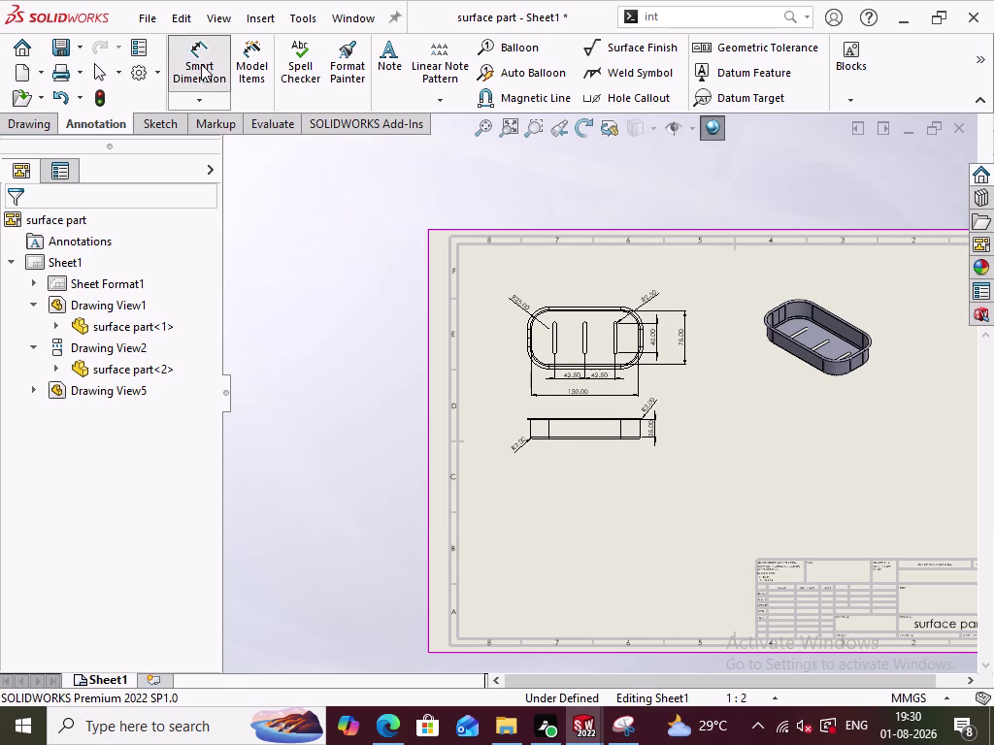
click(202, 65)
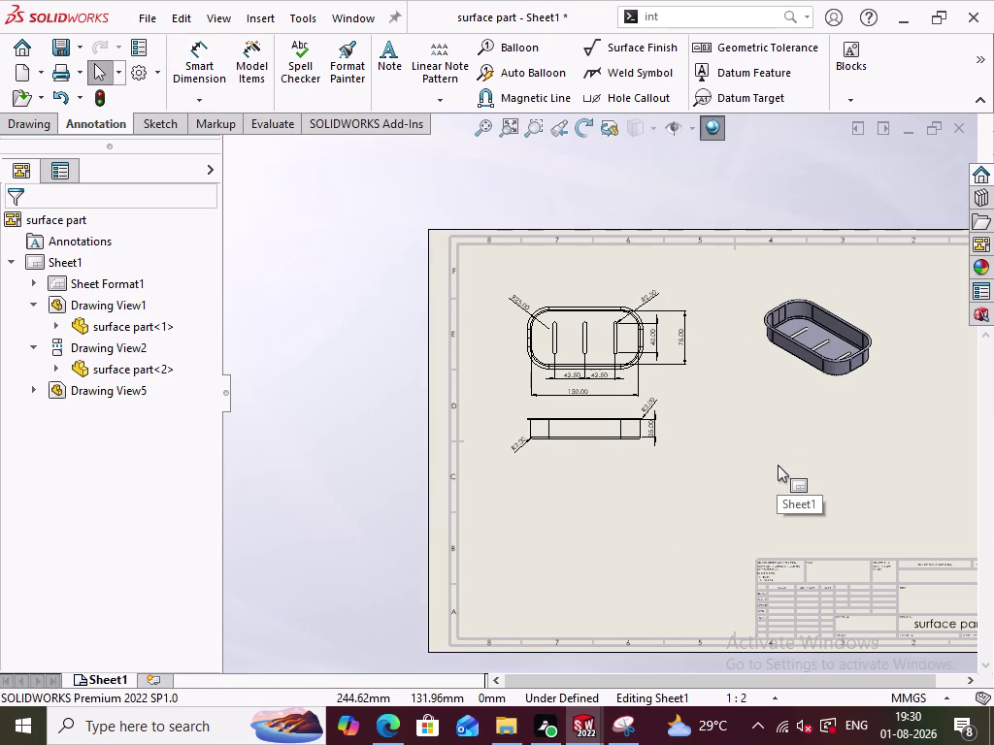
click(848, 95)
click(796, 168)
click(987, 61)
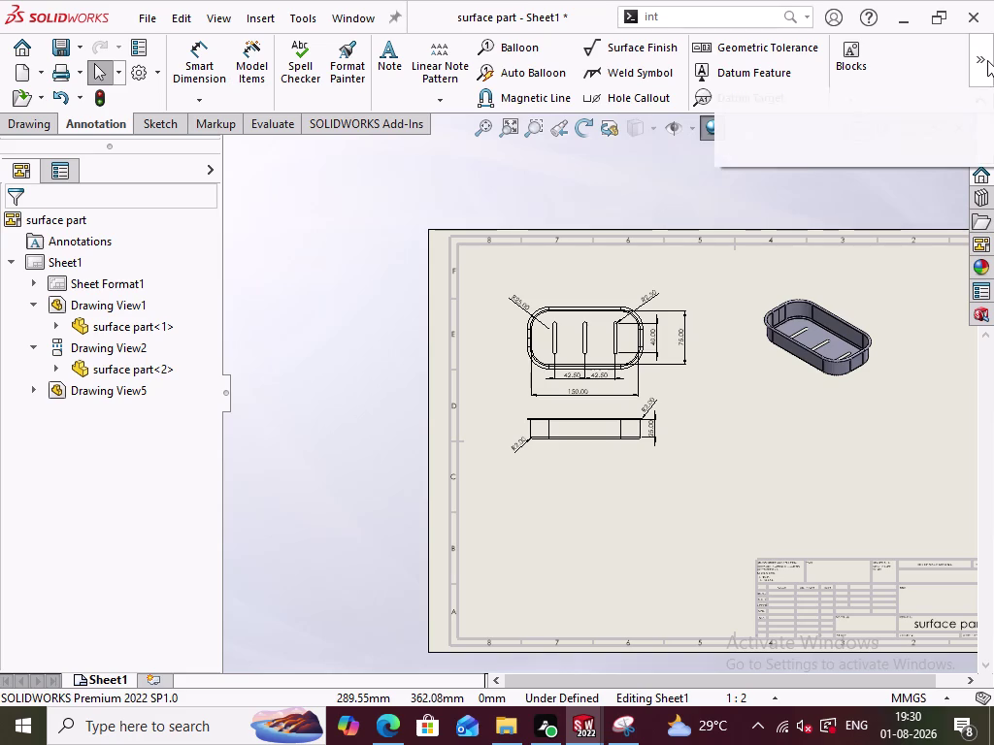
click(744, 152)
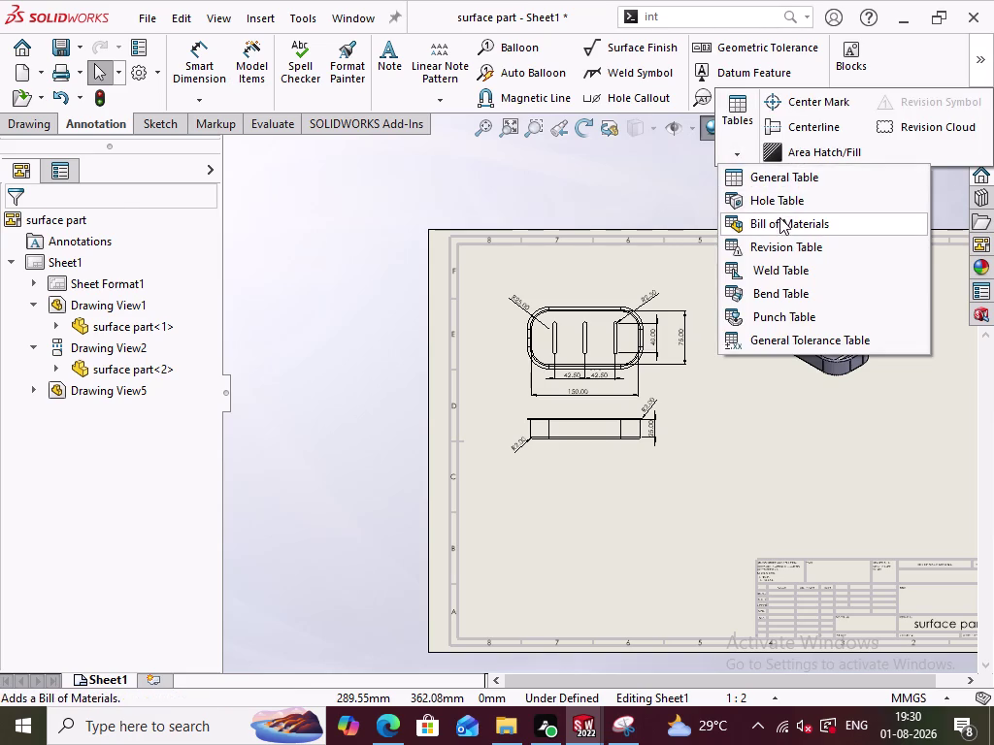
click(779, 217)
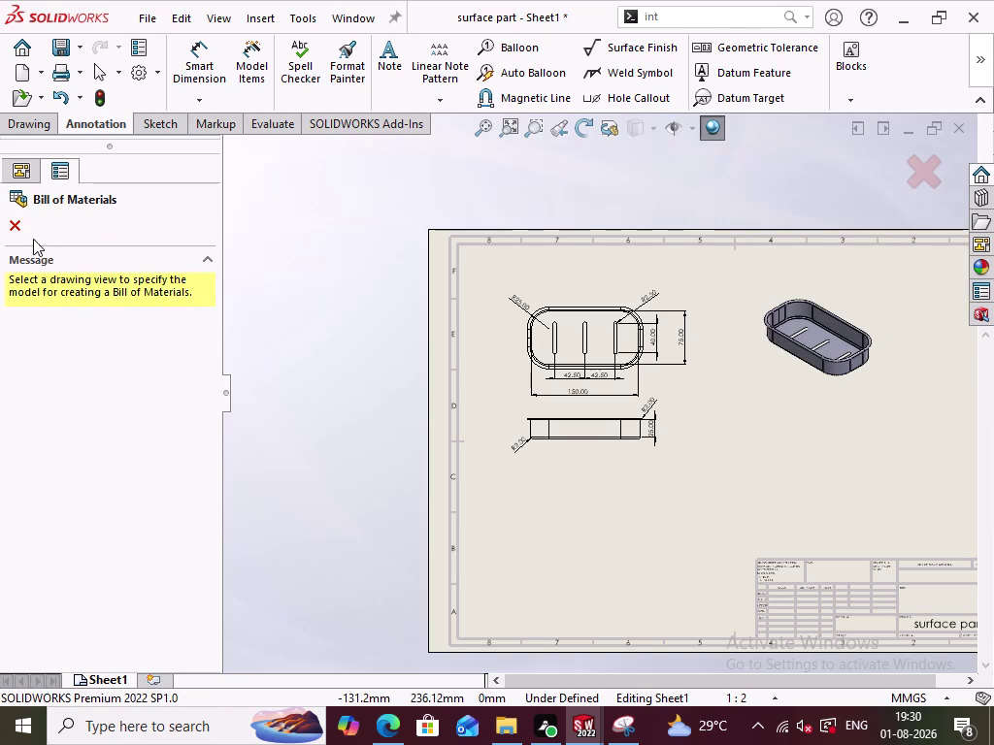
click(11, 218)
scroll(up, 3)
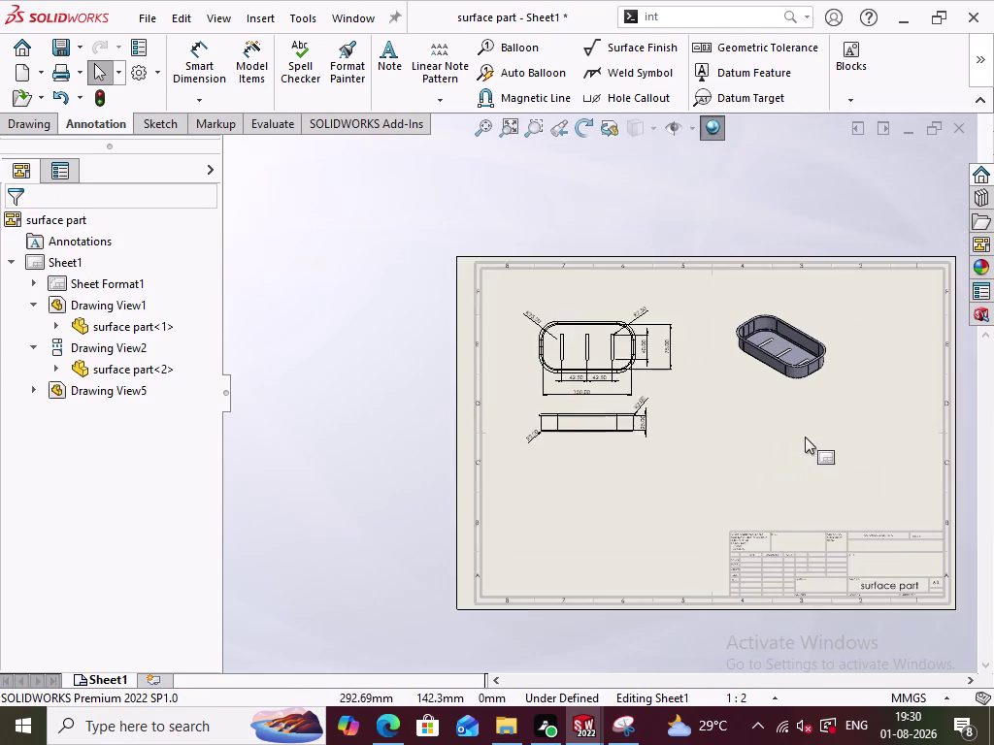
scroll(down, 3)
scroll(down, 3)
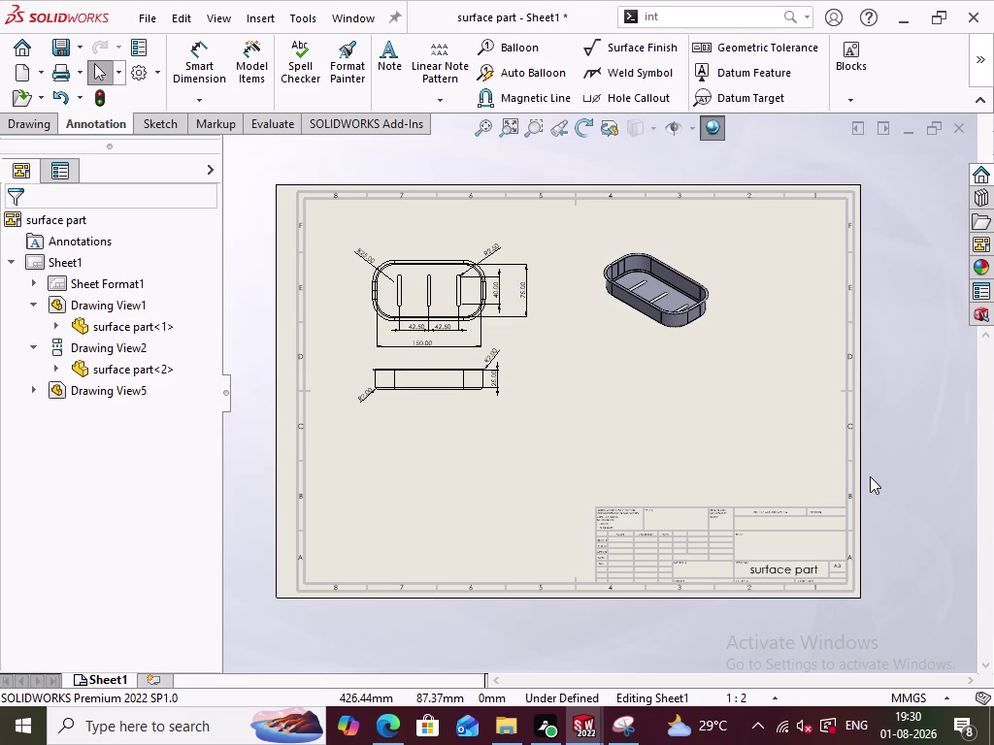
key(ctrl+s)
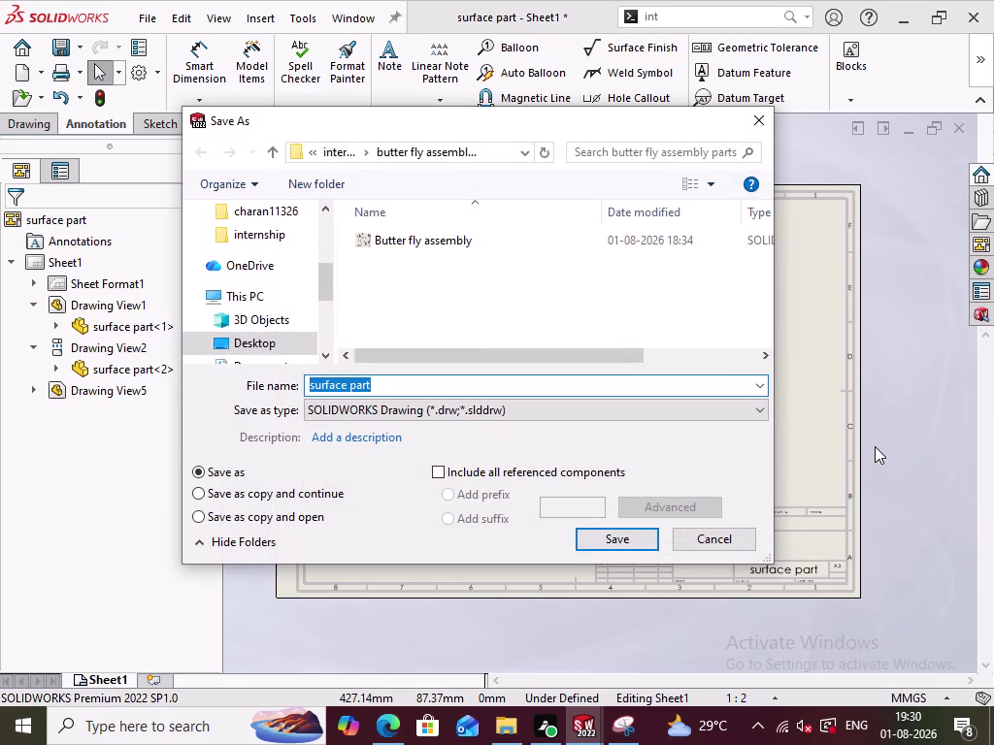
Save the drawing as 'surface part drafting', then return to the surface part model window.
click(430, 389)
click(419, 385)
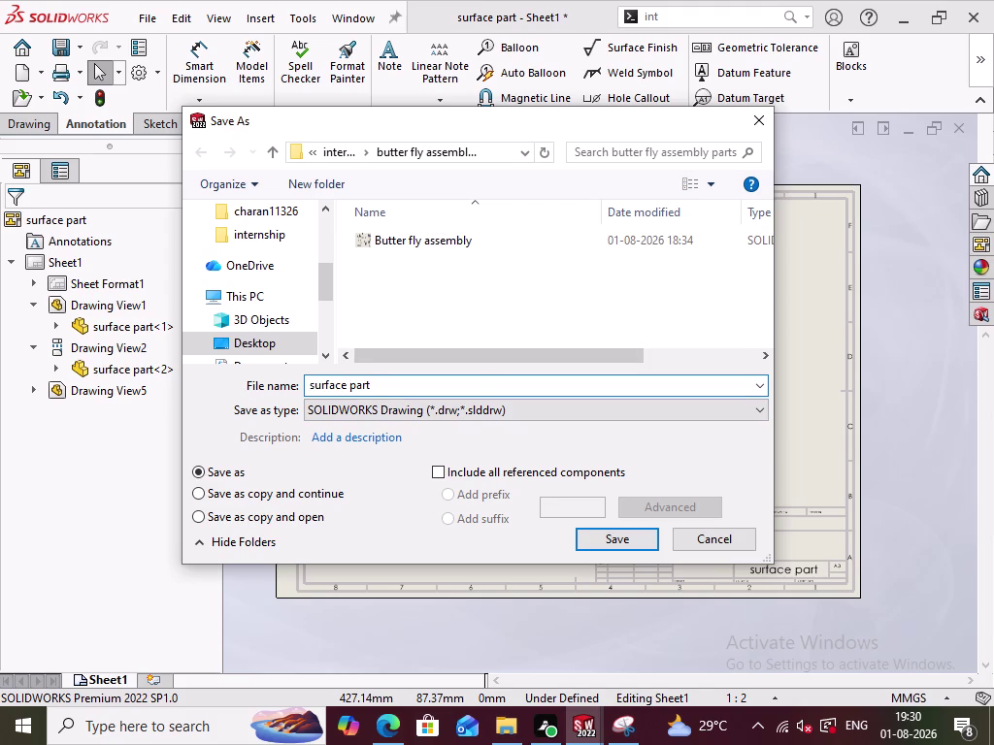
key(space)
key(d)
key(r)
key(a)
key(f)
text(ting)
click(637, 534)
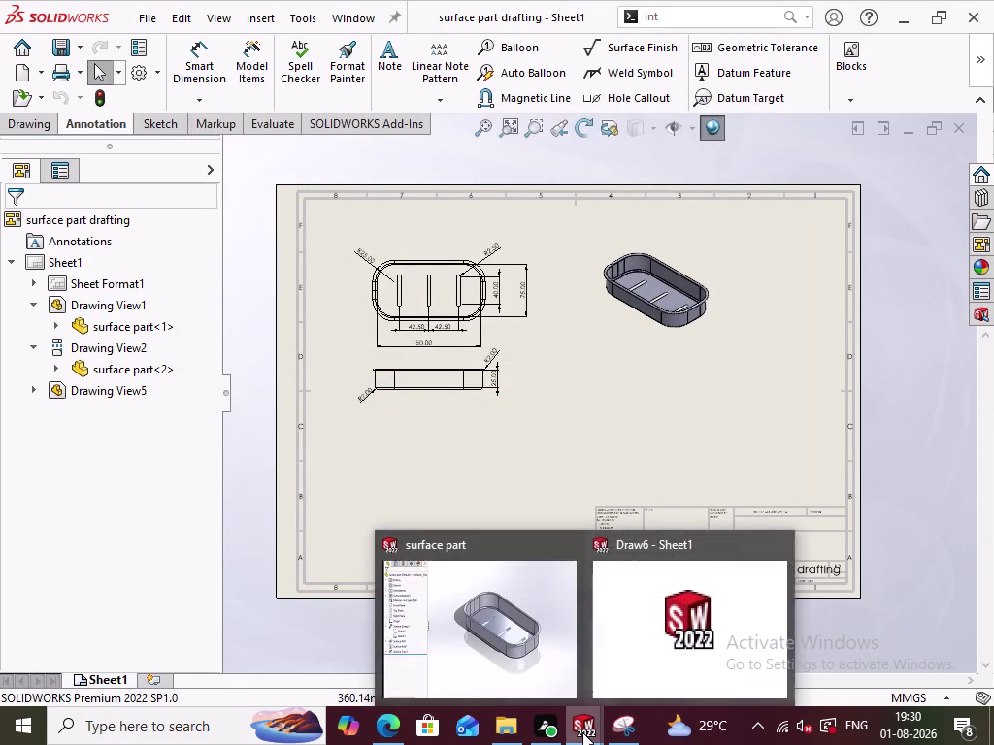
click(526, 630)
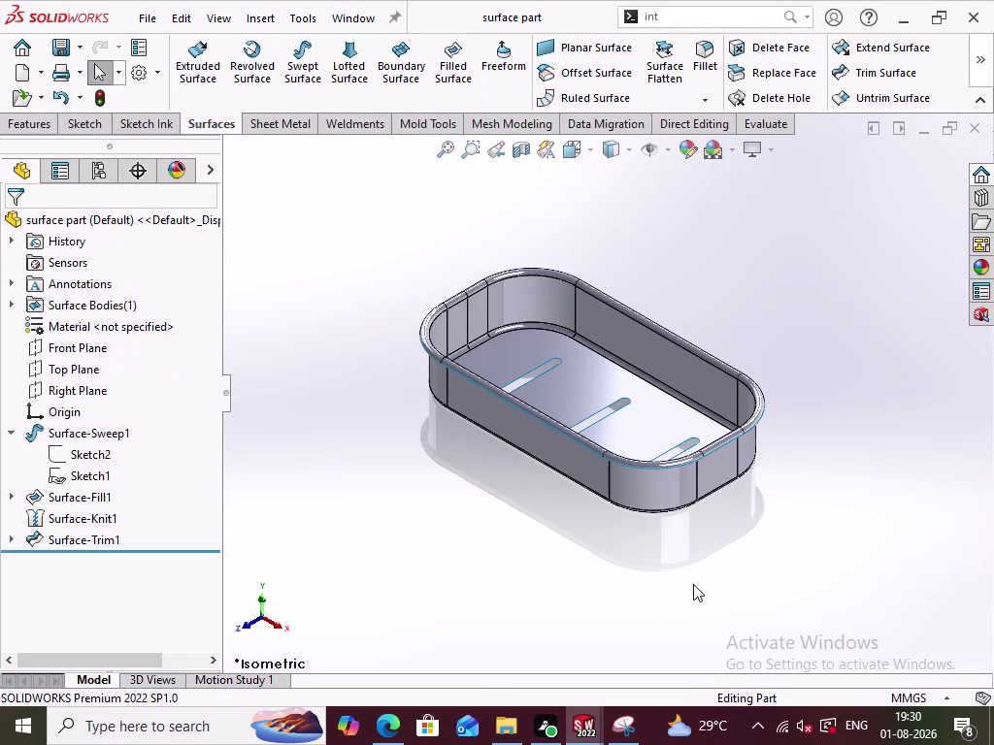
click(632, 729)
scroll(up, 3)
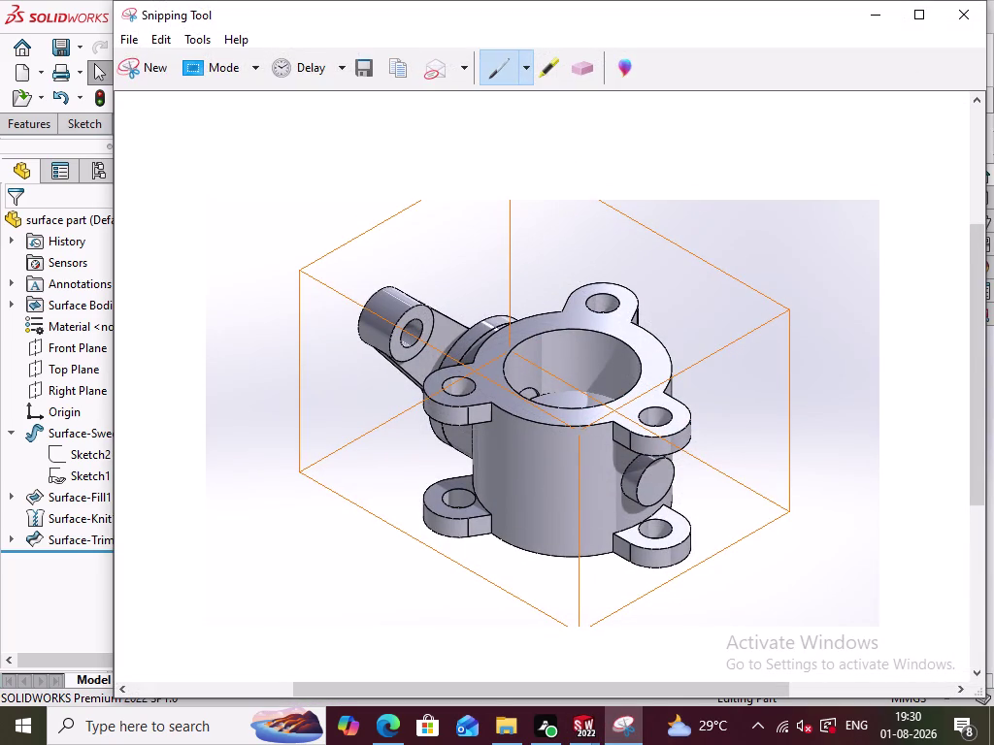
click(148, 68)
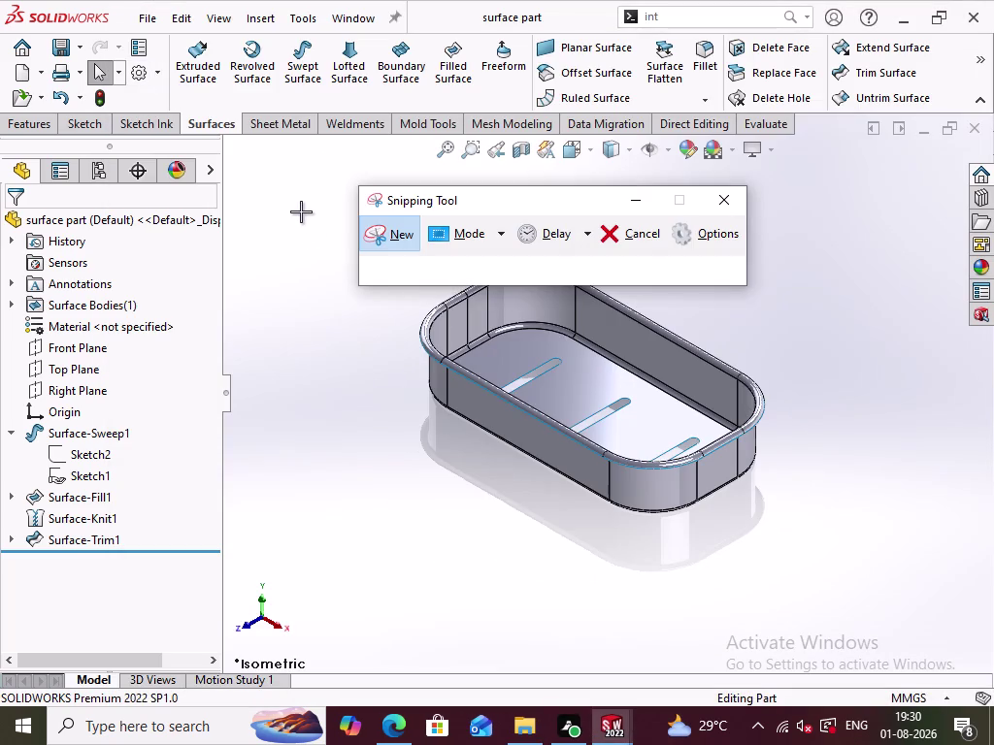
drag(301, 211, 917, 569)
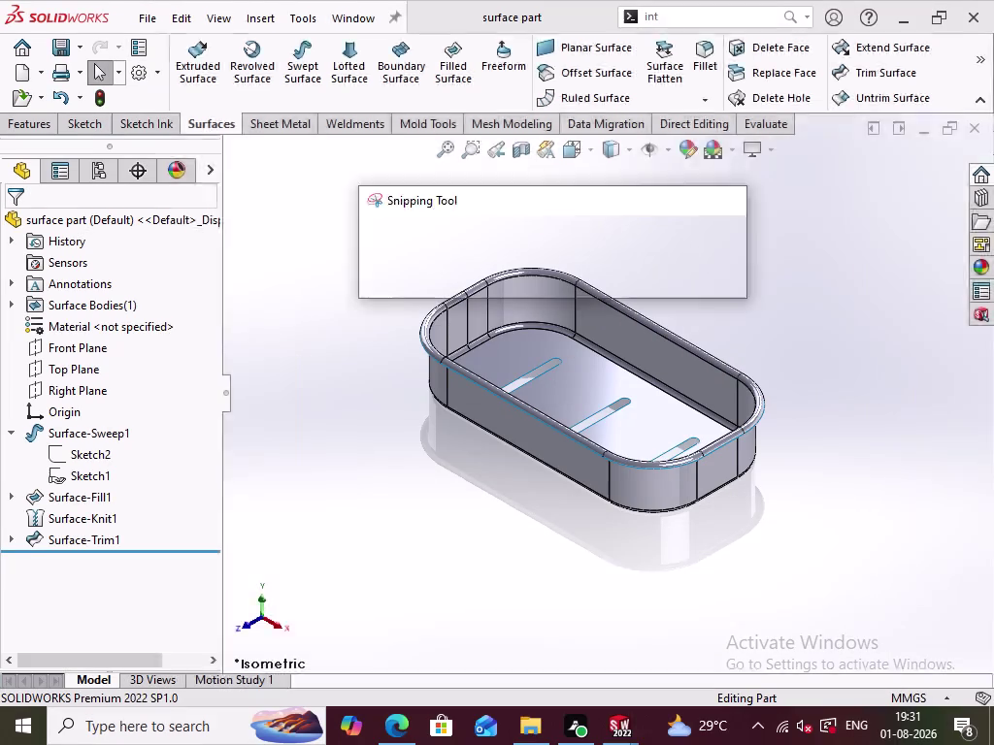
click(420, 104)
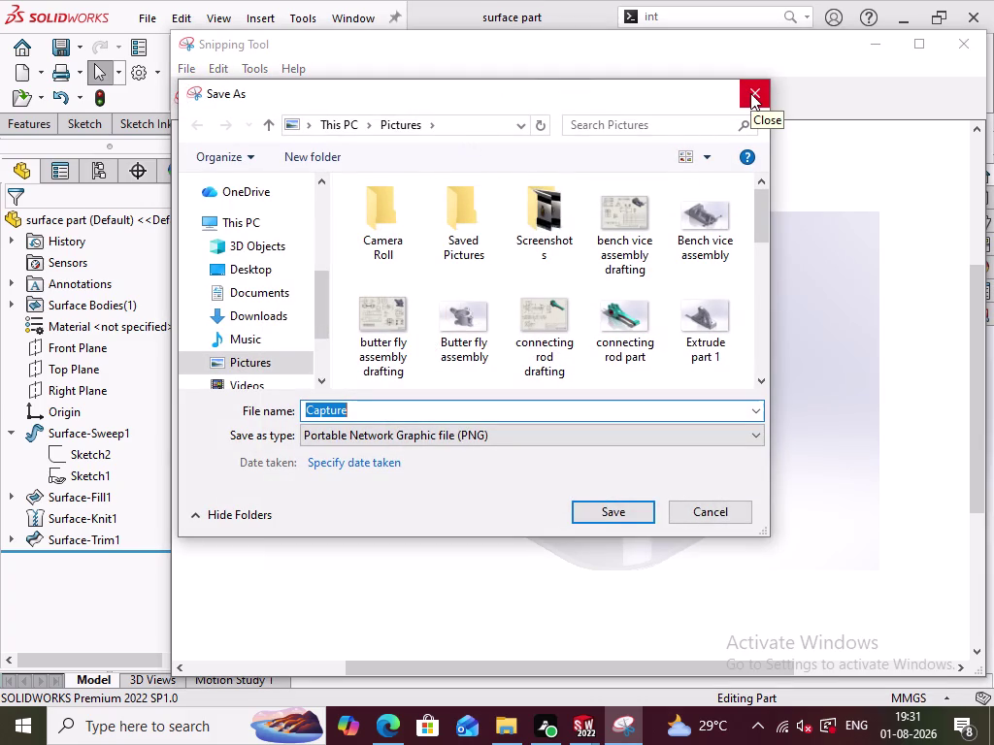
click(901, 193)
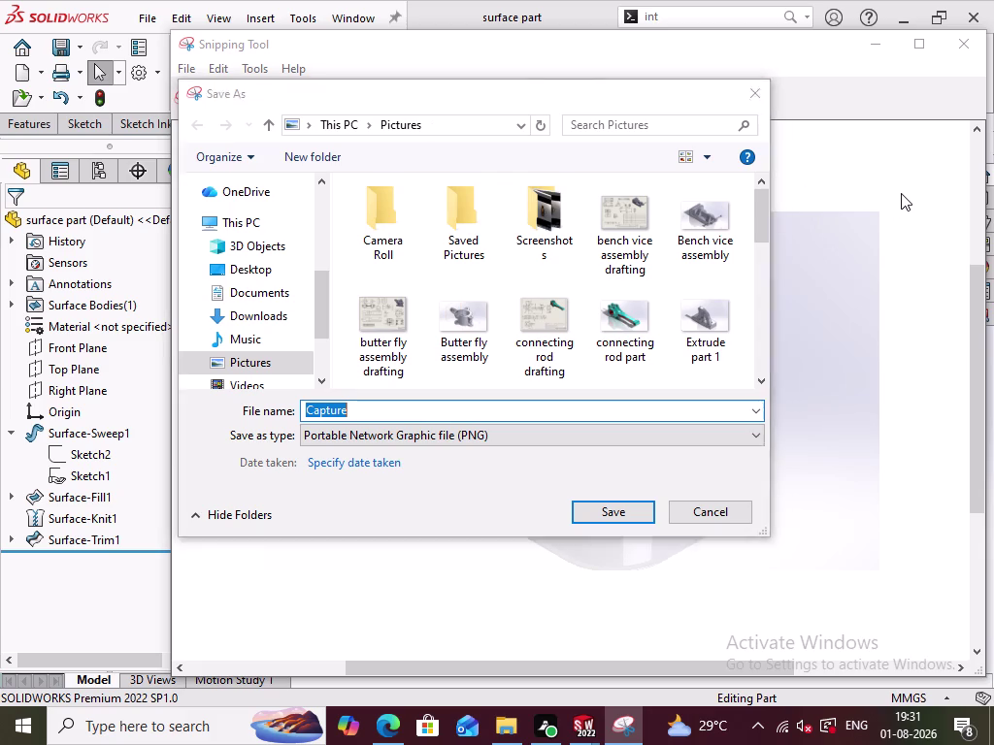
click(753, 89)
click(873, 46)
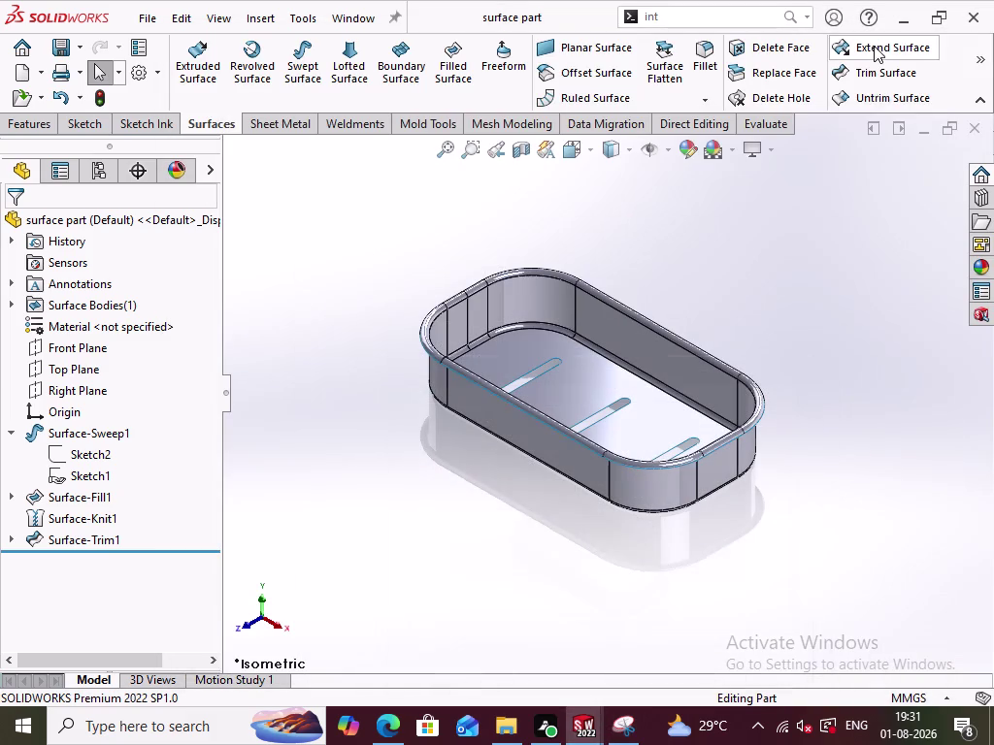